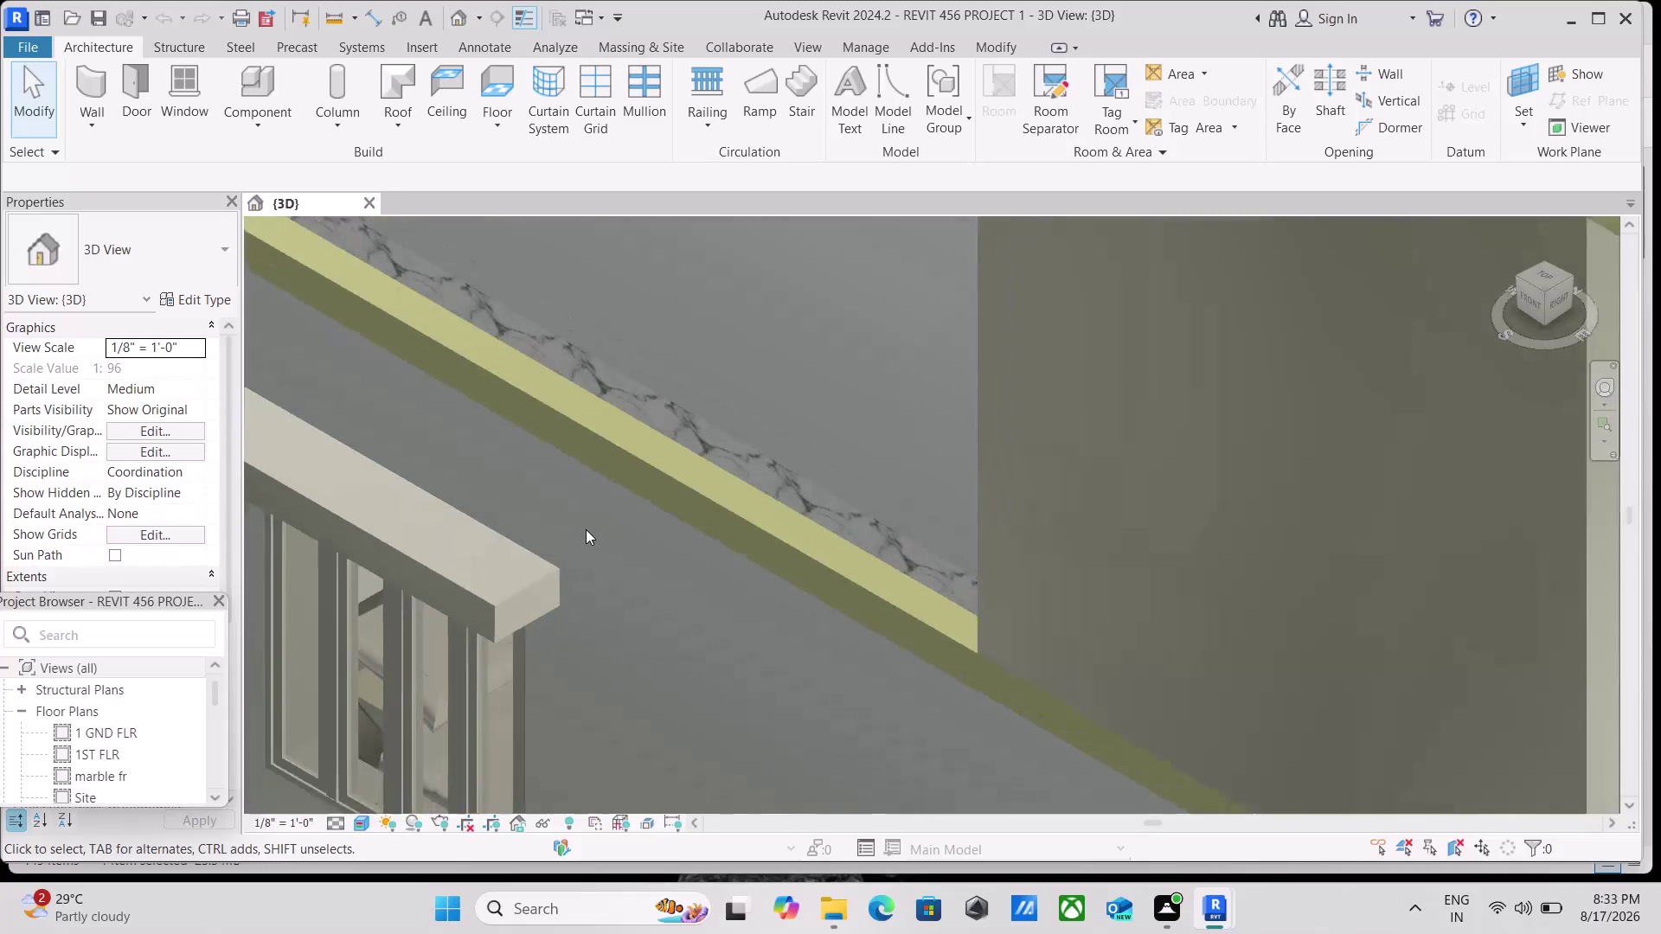
Pan and zoom along the floor band, then deselect the generic model.
middle_drag(589, 522, 917, 689)
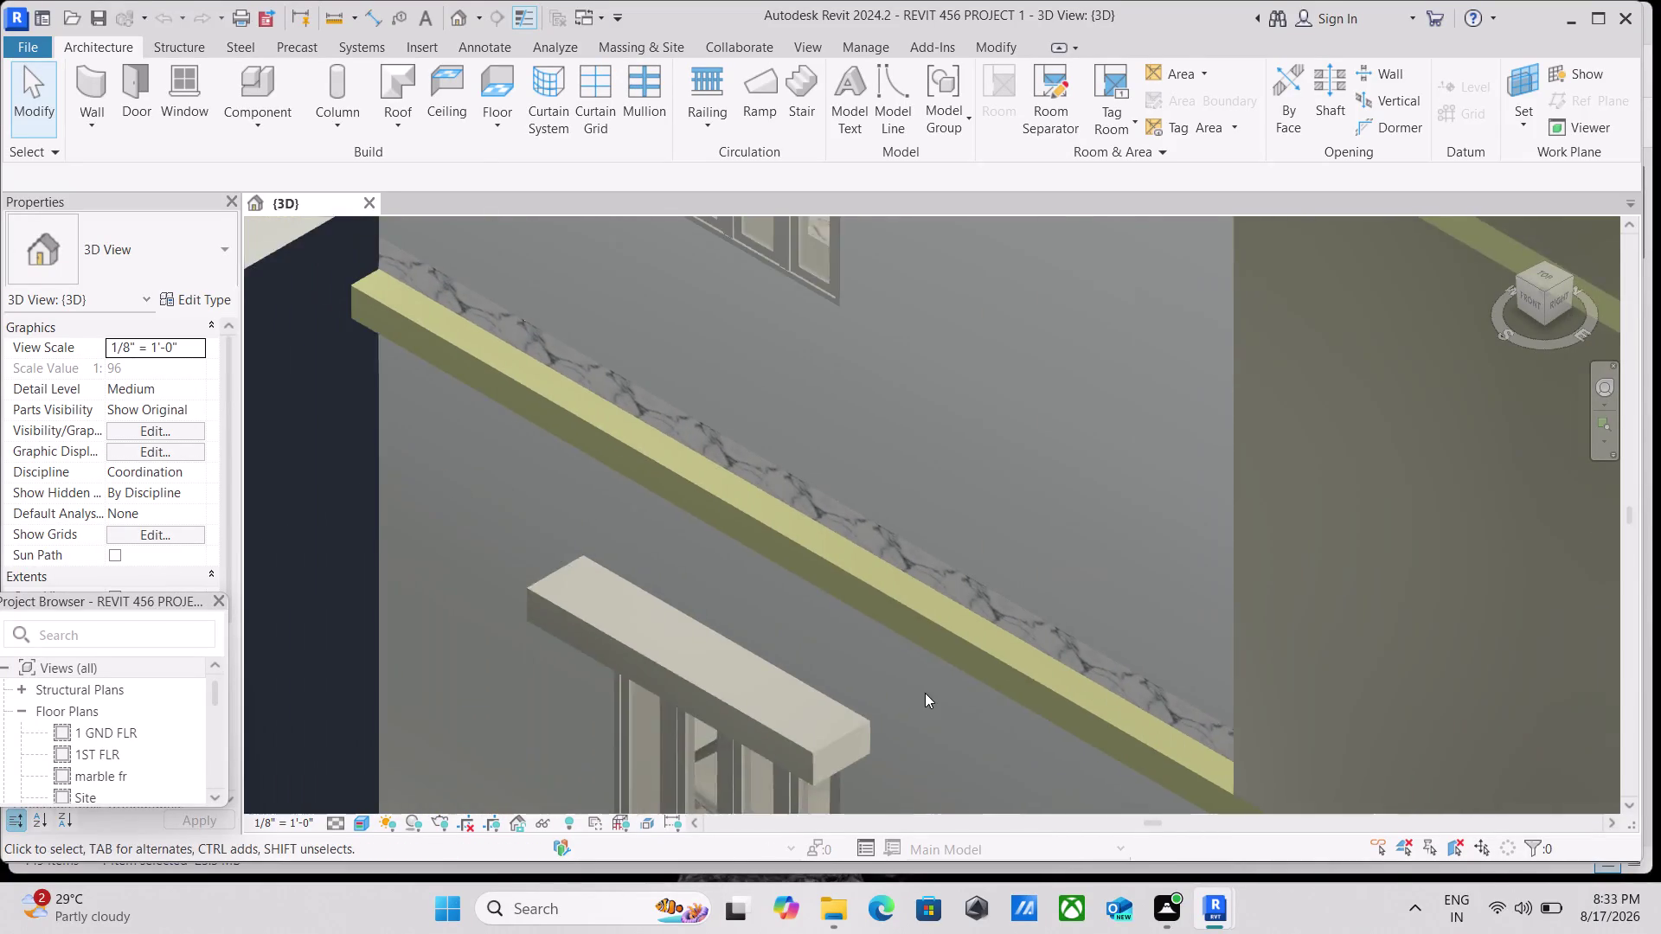
scroll(down, 3)
scroll(down, 3)
middle_drag(901, 598, 890, 622)
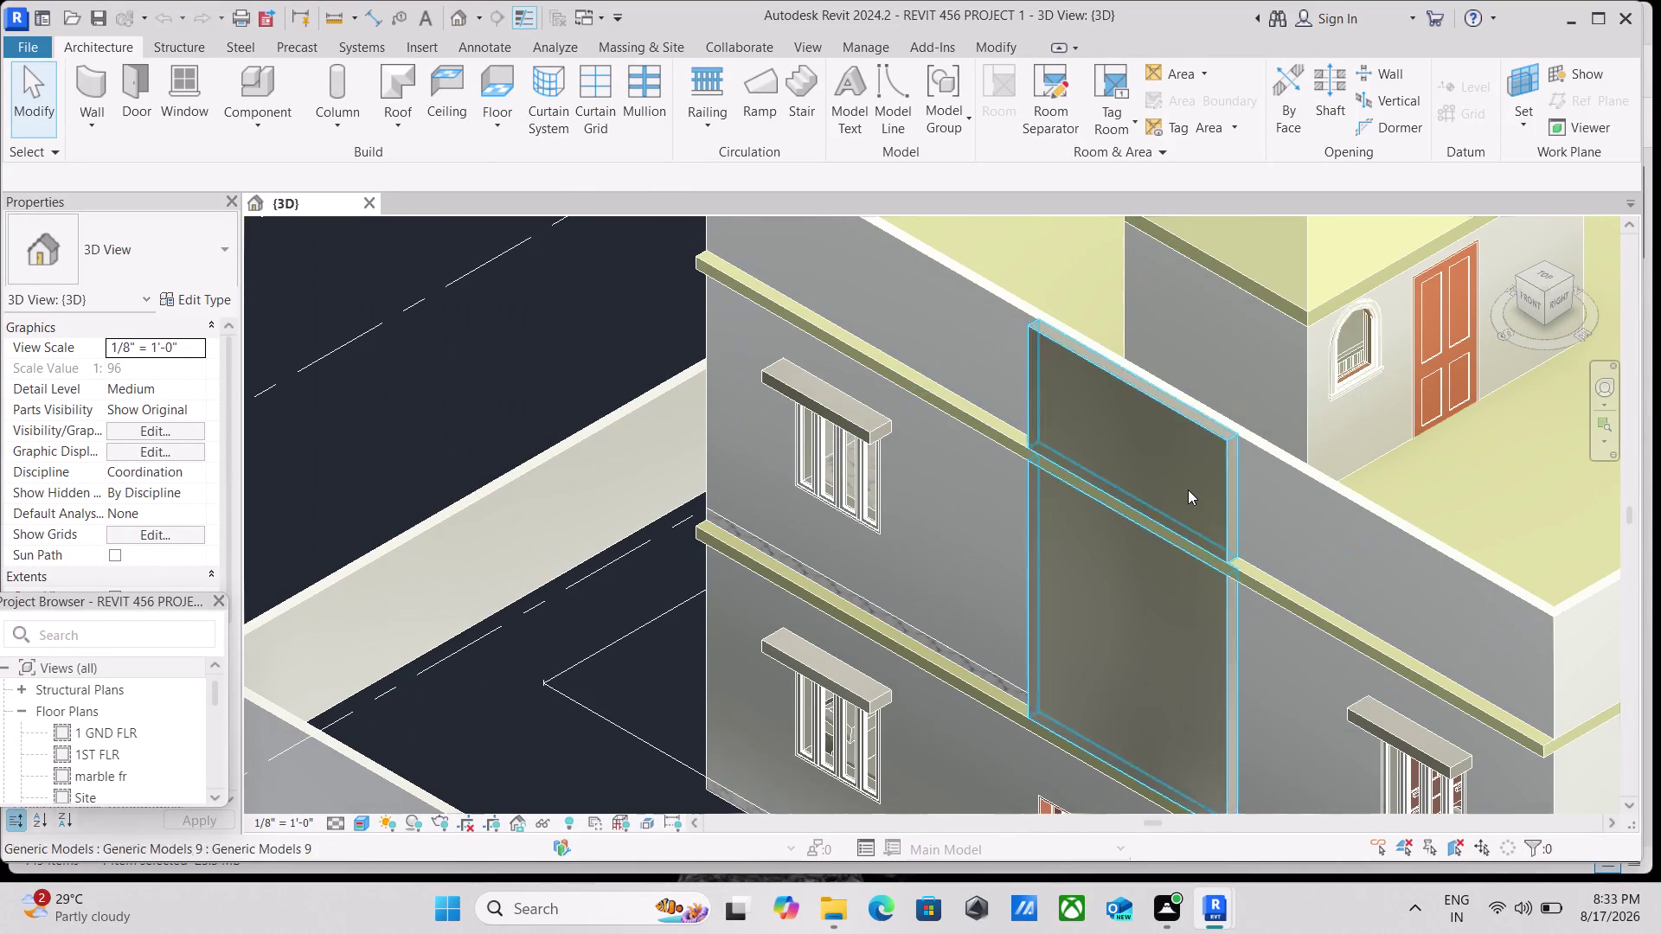
click(1542, 304)
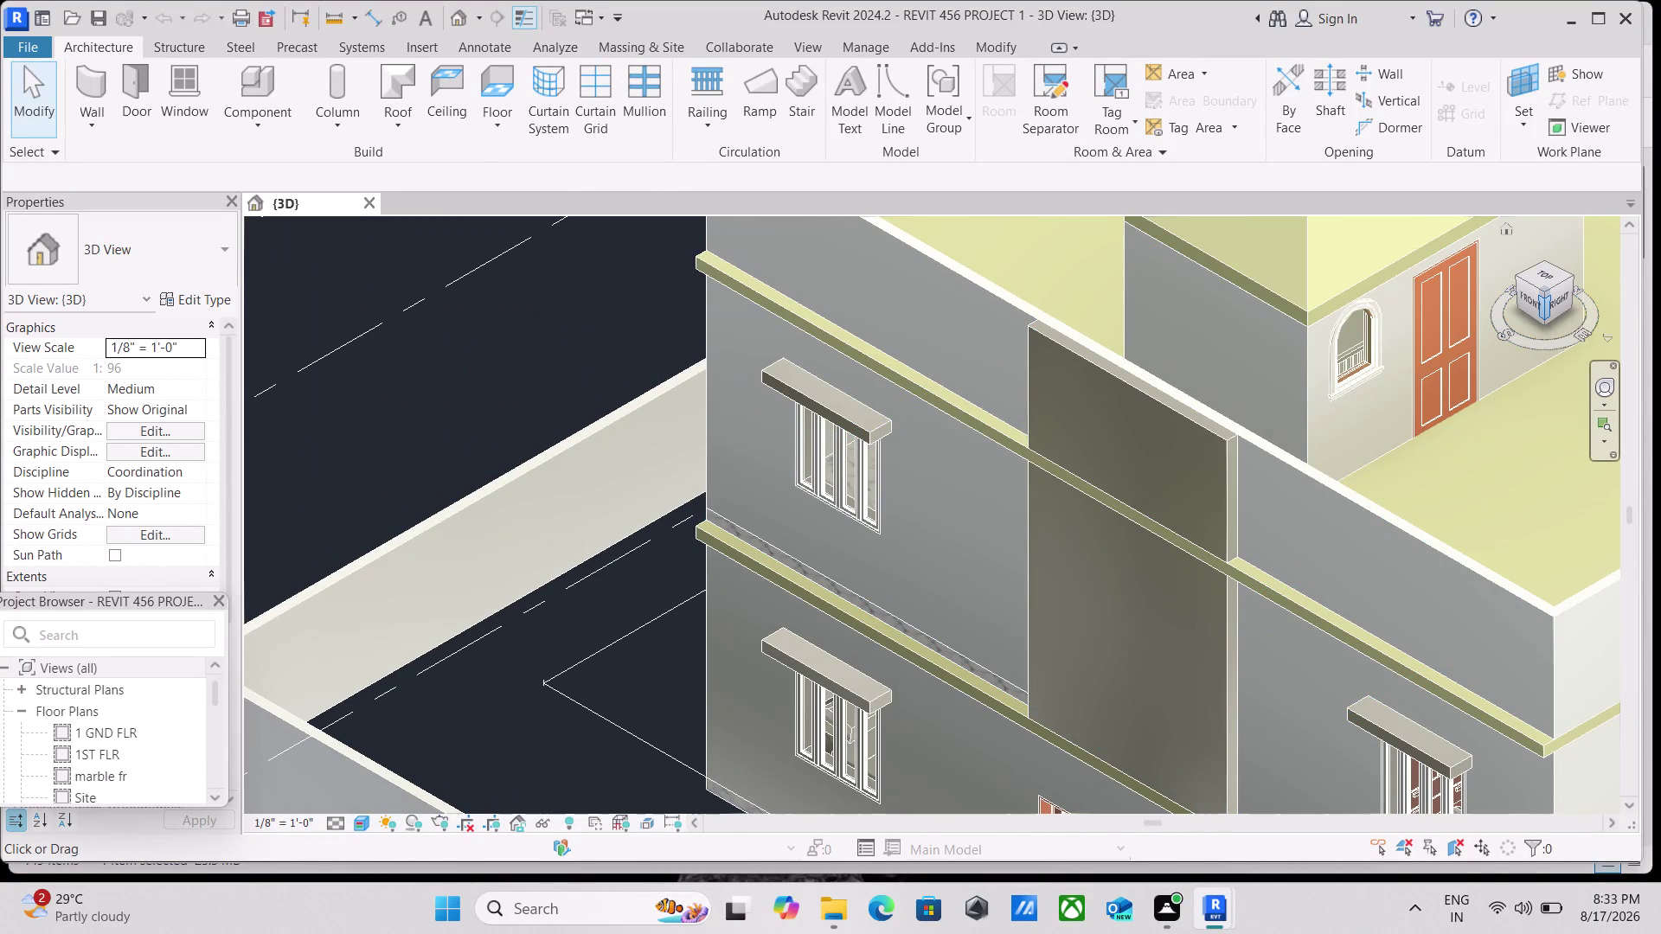
Switch to the FRONT ViewCube view and zoom in on the centred facade.
scroll(up, 3)
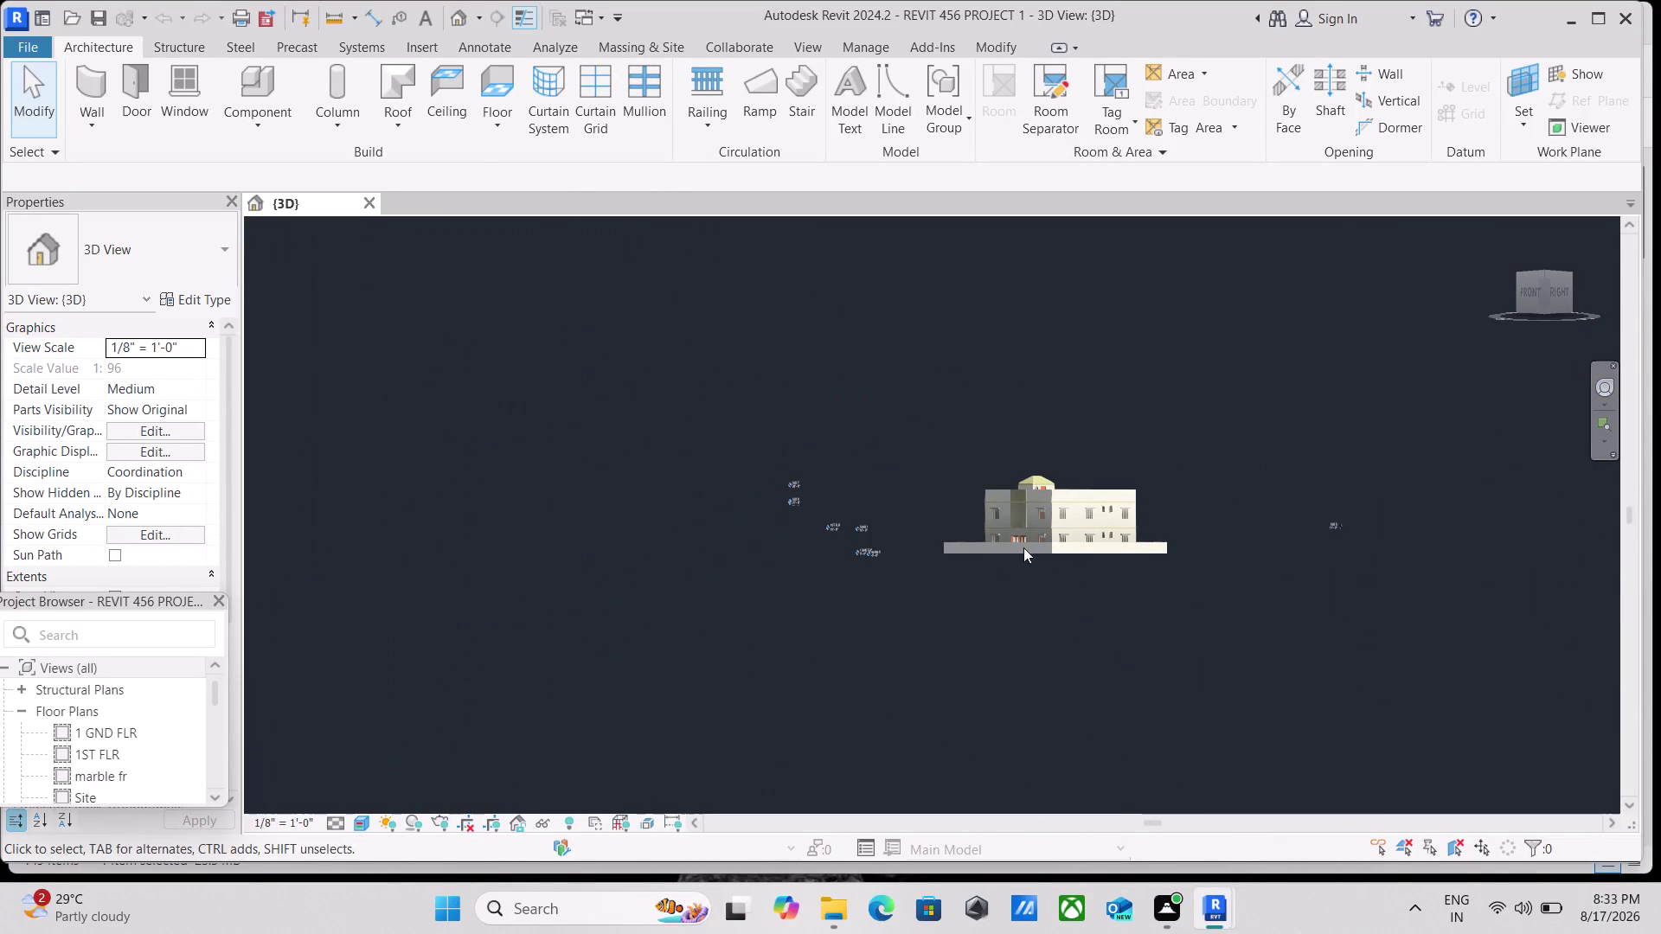
scroll(up, 3)
scroll(up, 3)
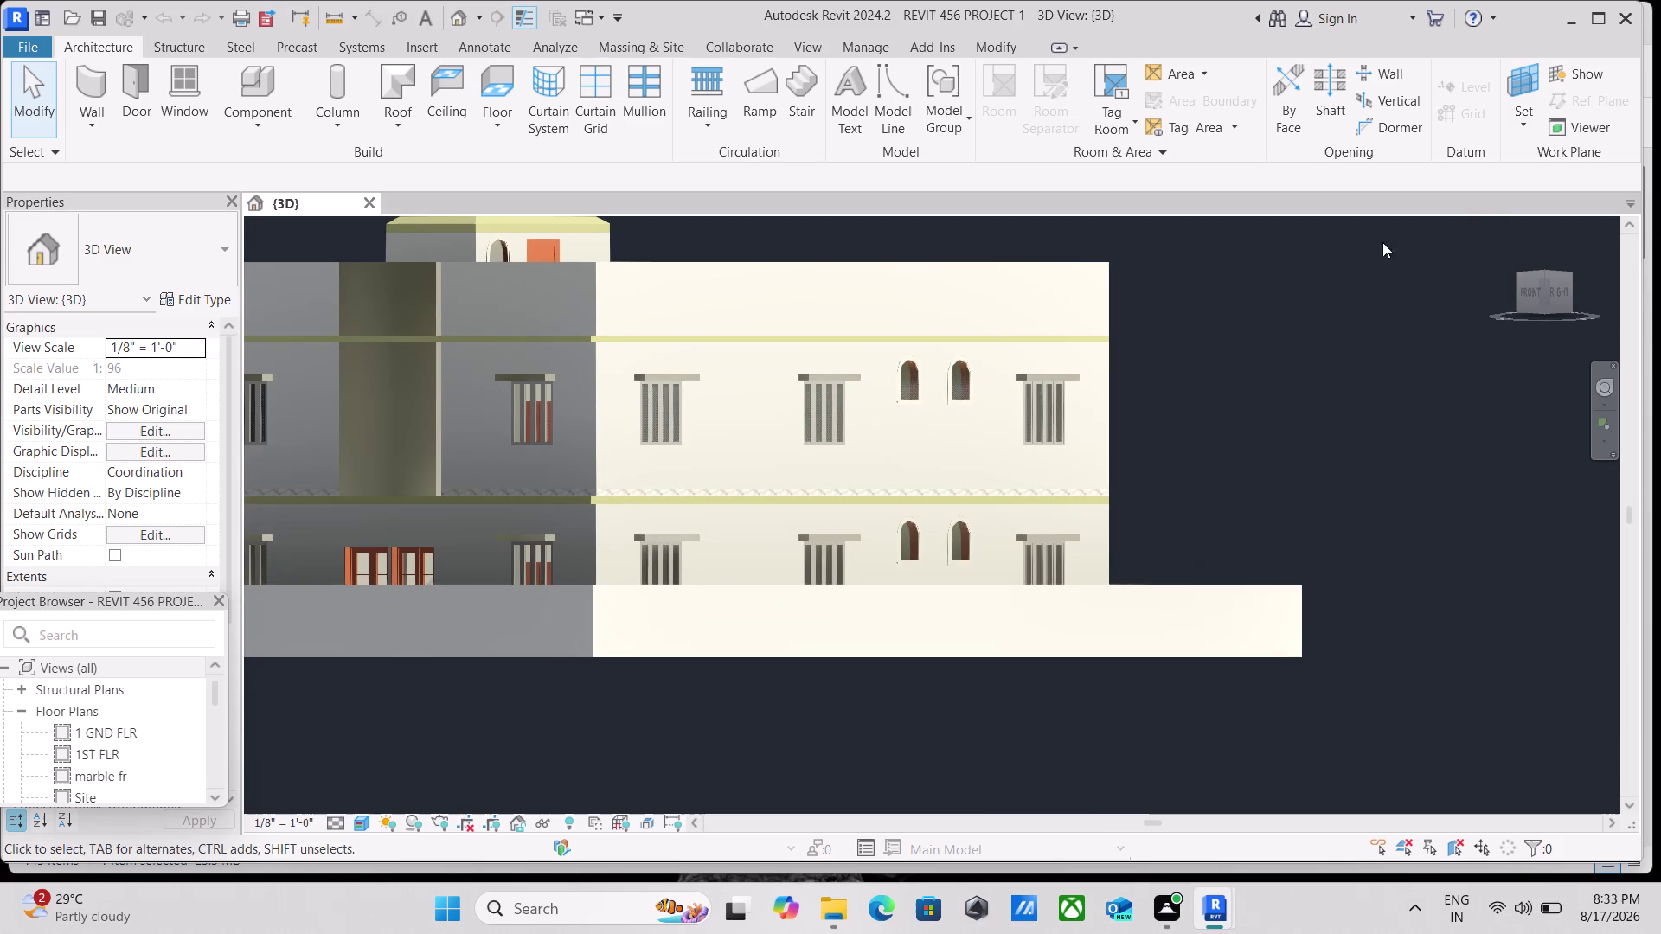
click(1537, 293)
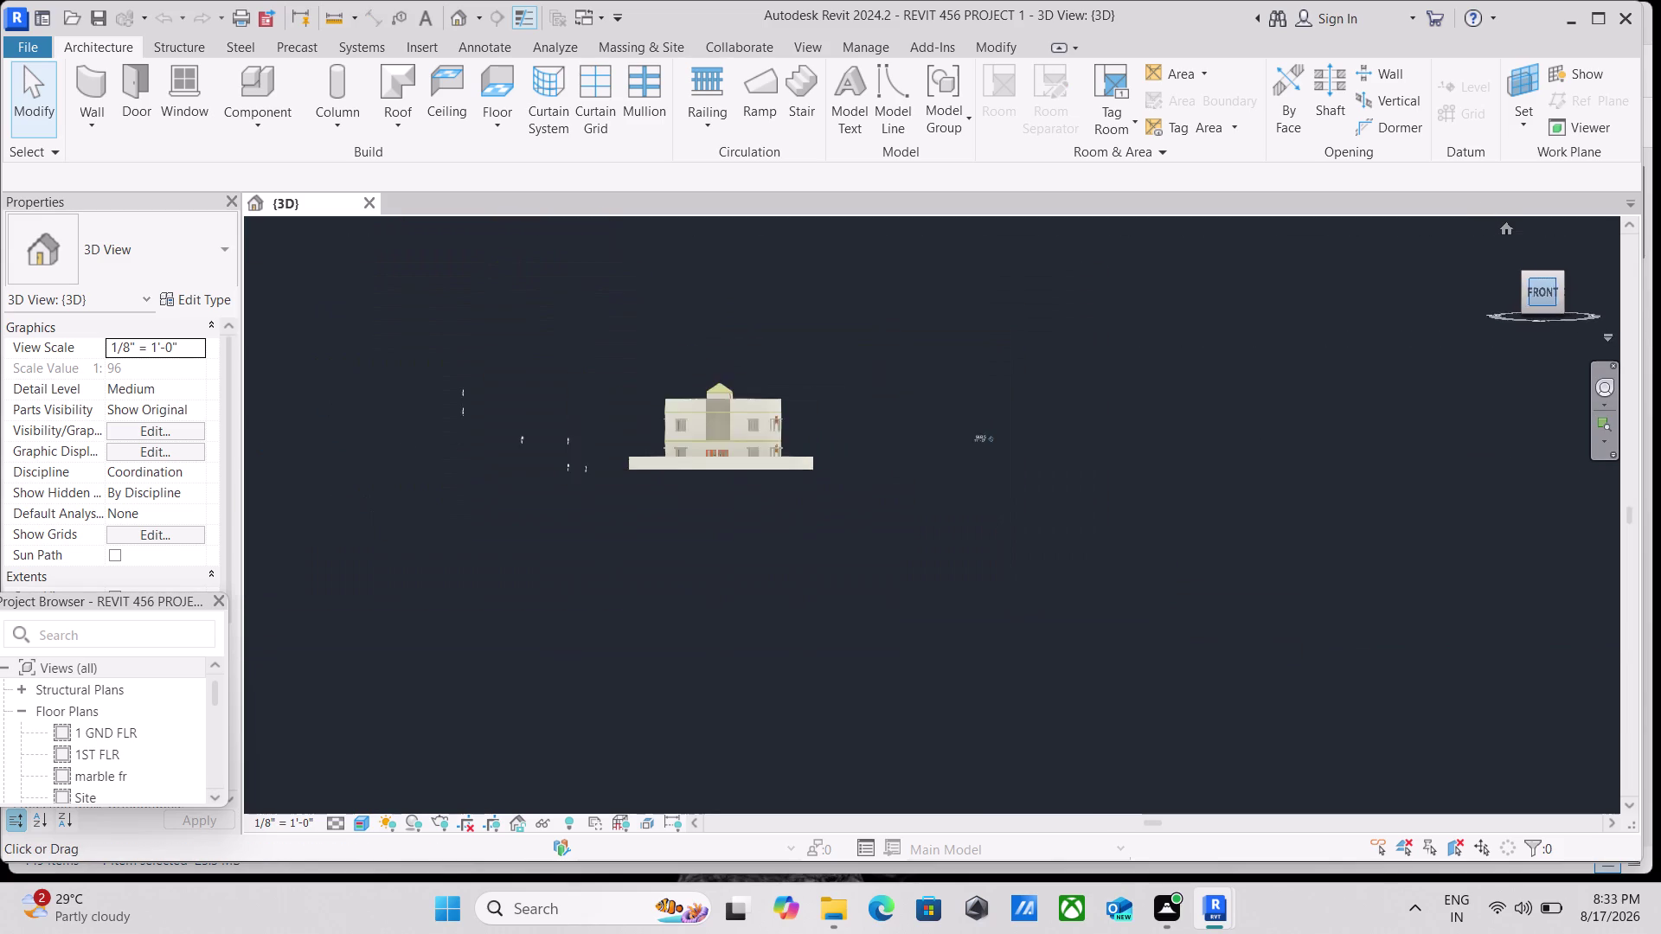
scroll(up, 3)
scroll(up, 3)
scroll(up, 3)
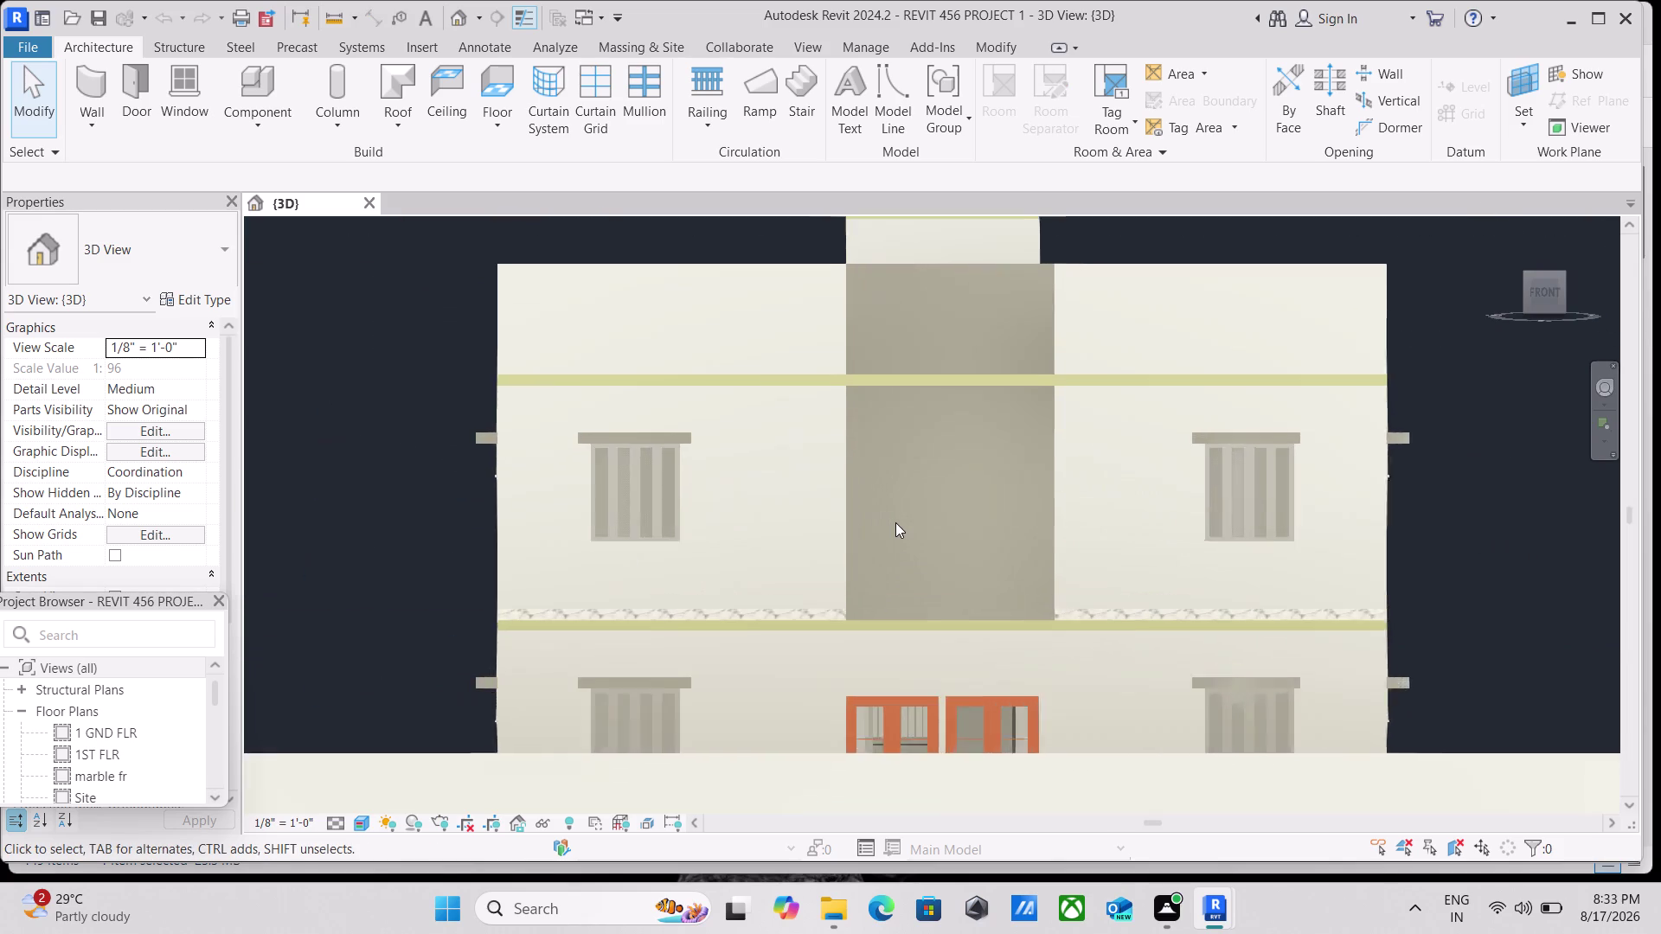
scroll(down, 3)
middle_drag(897, 519, 886, 564)
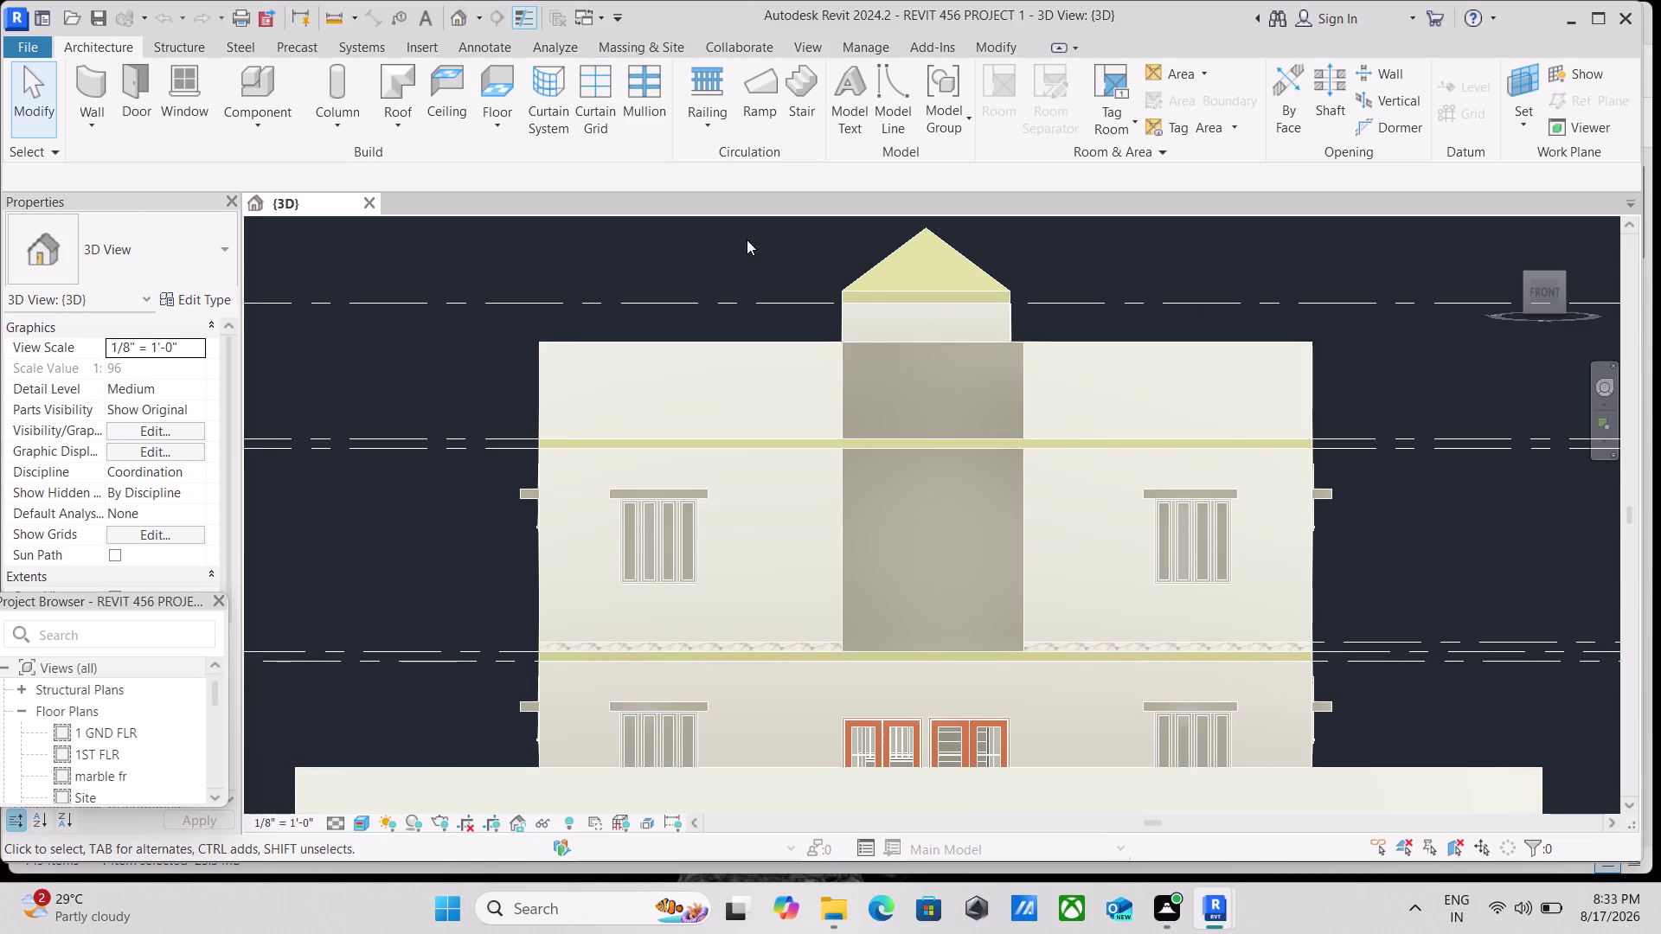
Centre the front facade, then open the Component dropdown and choose Model In-Place.
scroll(up, 3)
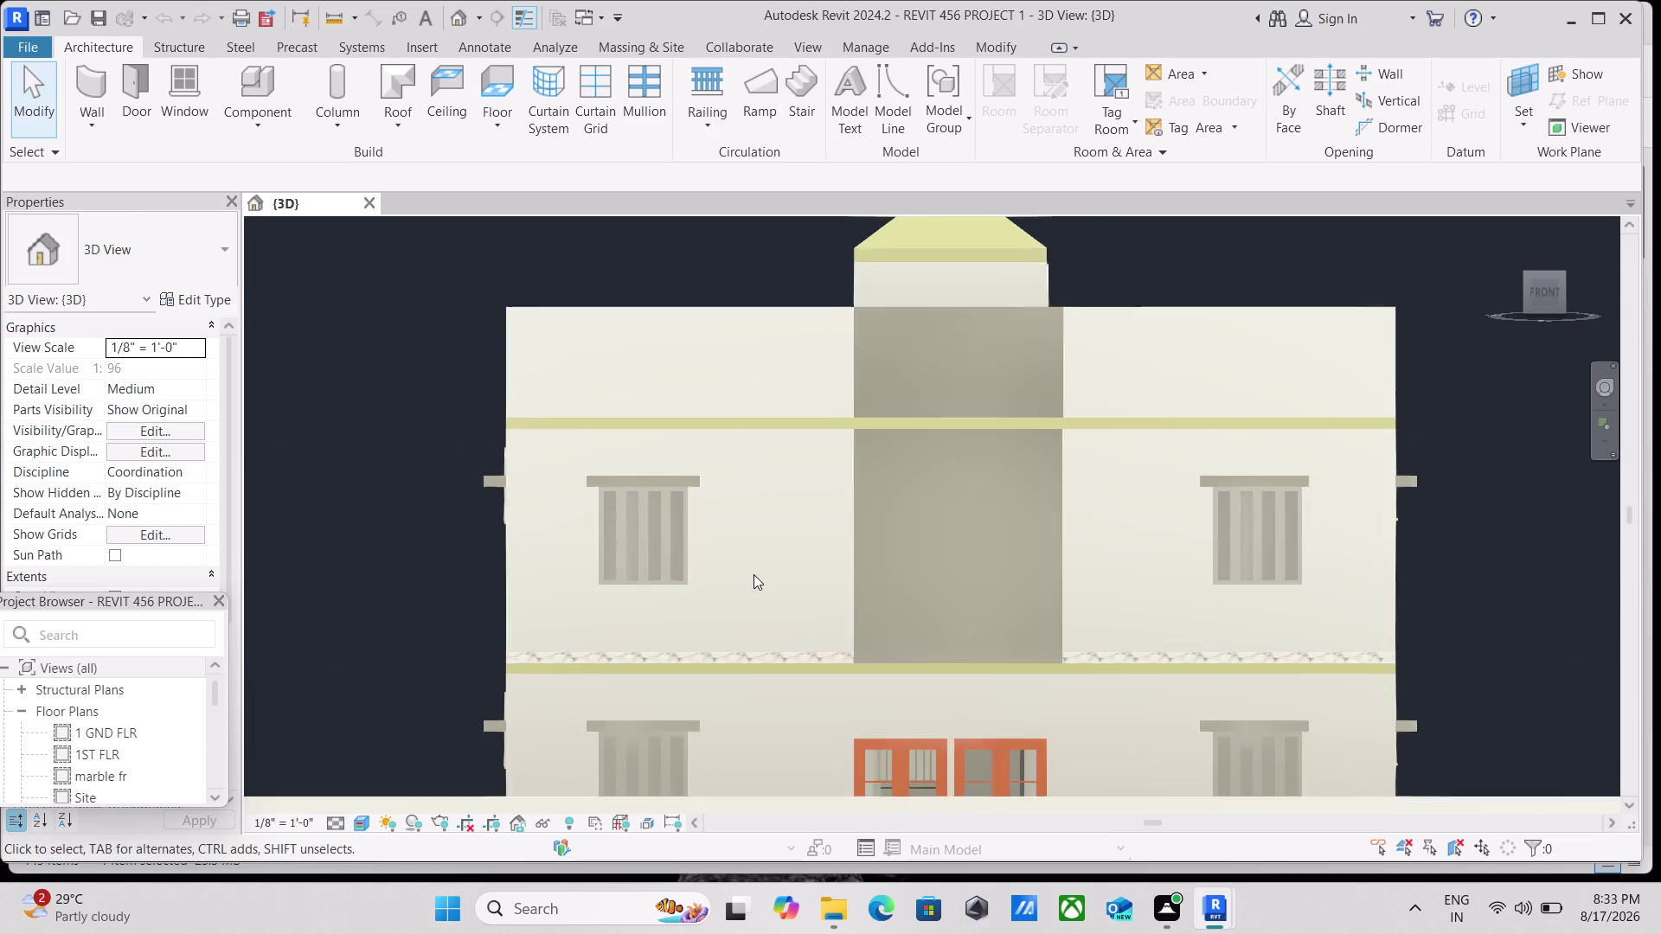
scroll(up, 3)
scroll(down, 3)
middle_drag(796, 486, 708, 462)
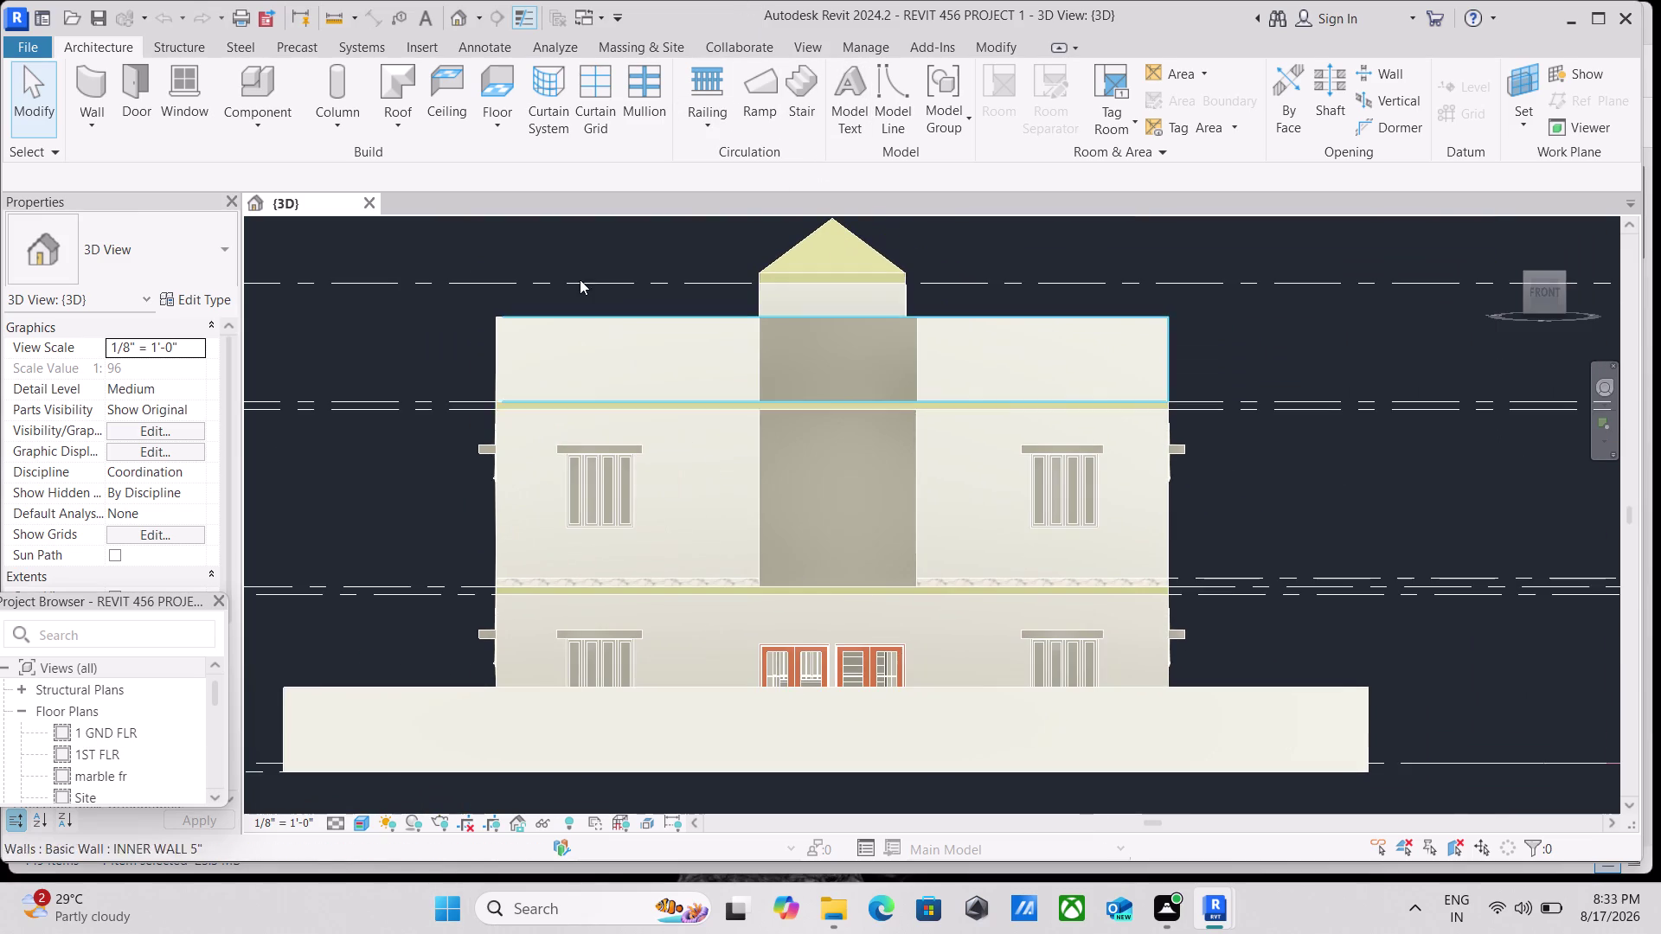
scroll(up, 3)
scroll(down, 3)
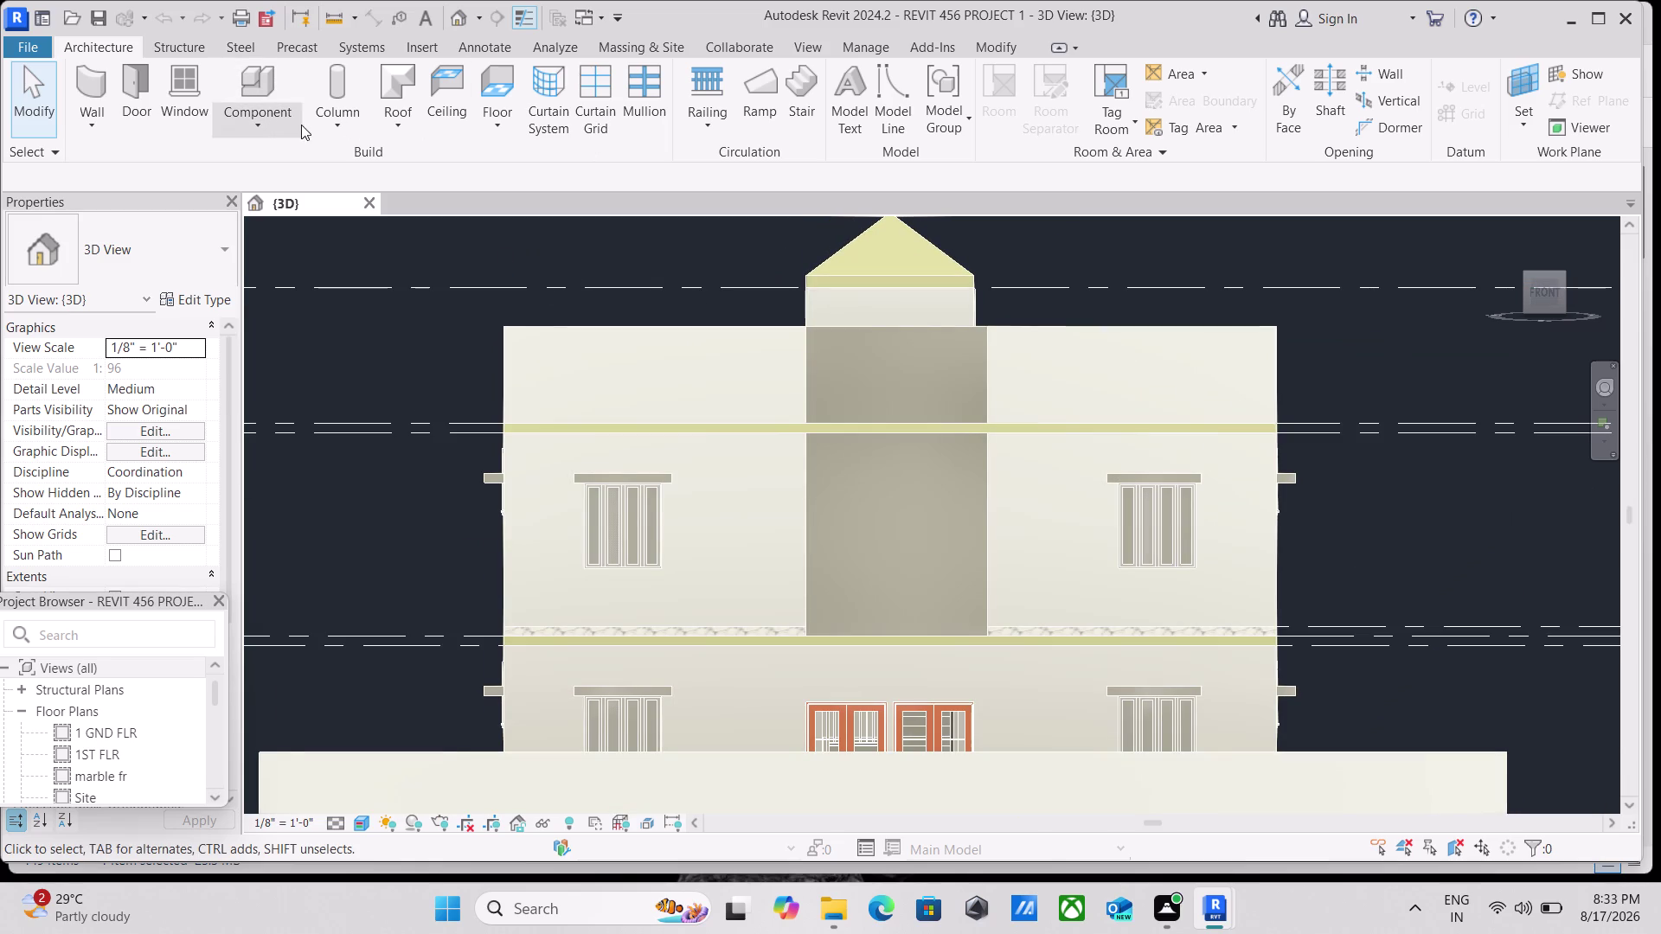
click(69, 42)
click(281, 125)
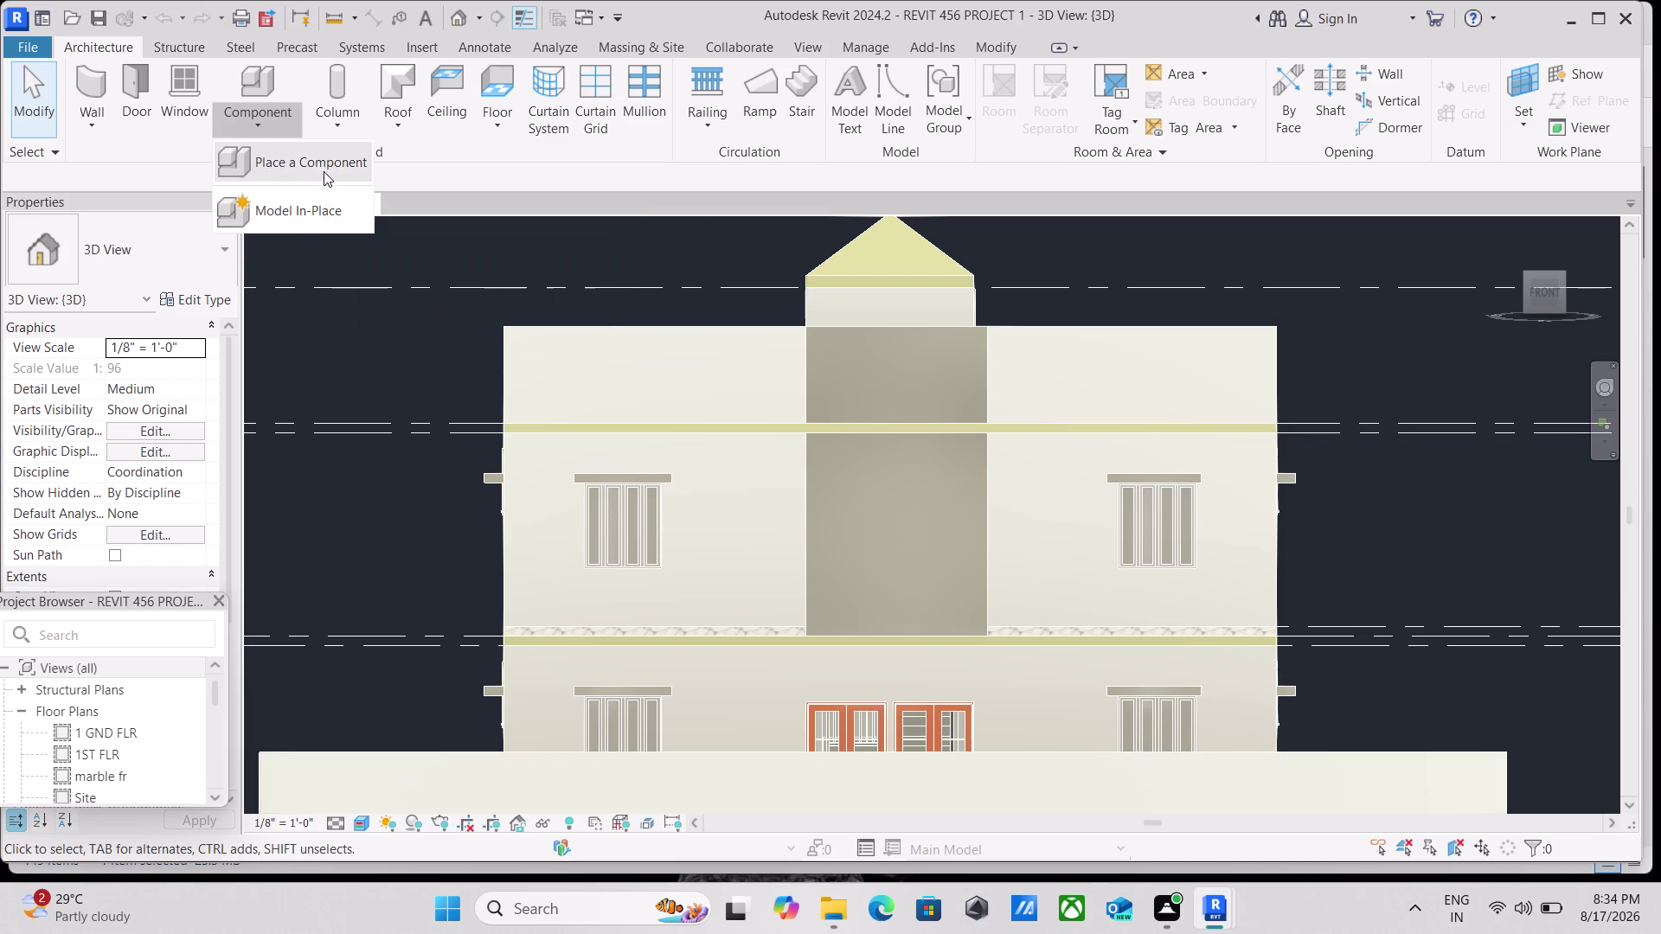
click(308, 208)
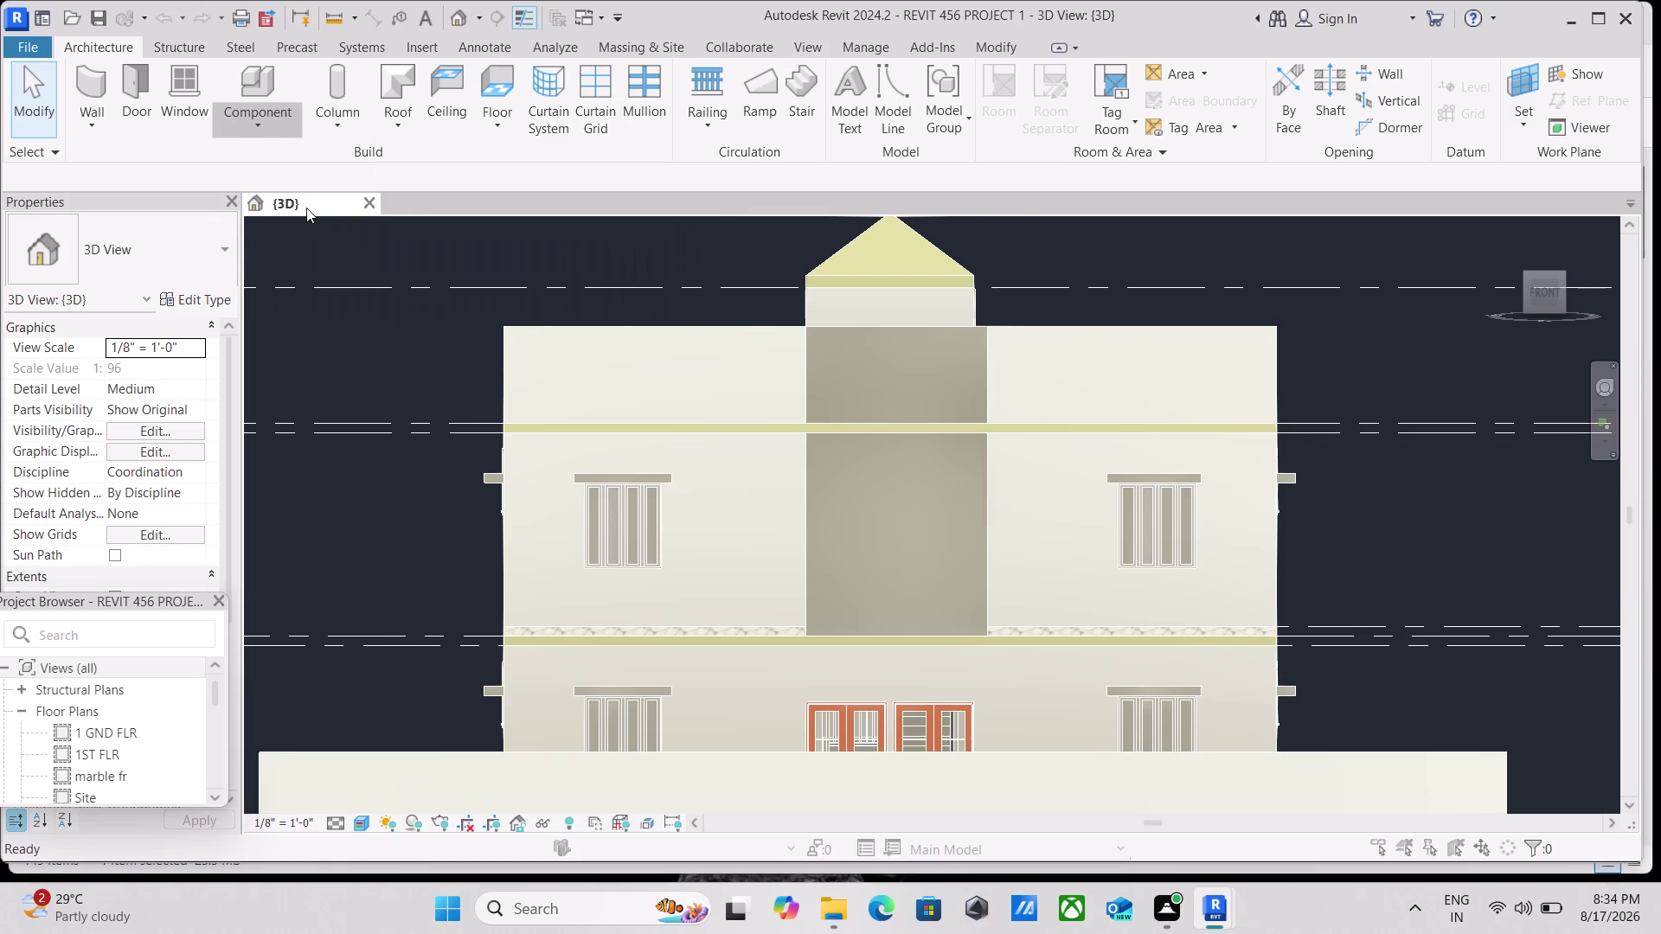
Pick Generic Models as the family category and accept the default name Generic Models 10.
scroll(down, 3)
scroll(down, 3)
scroll(down, 3)
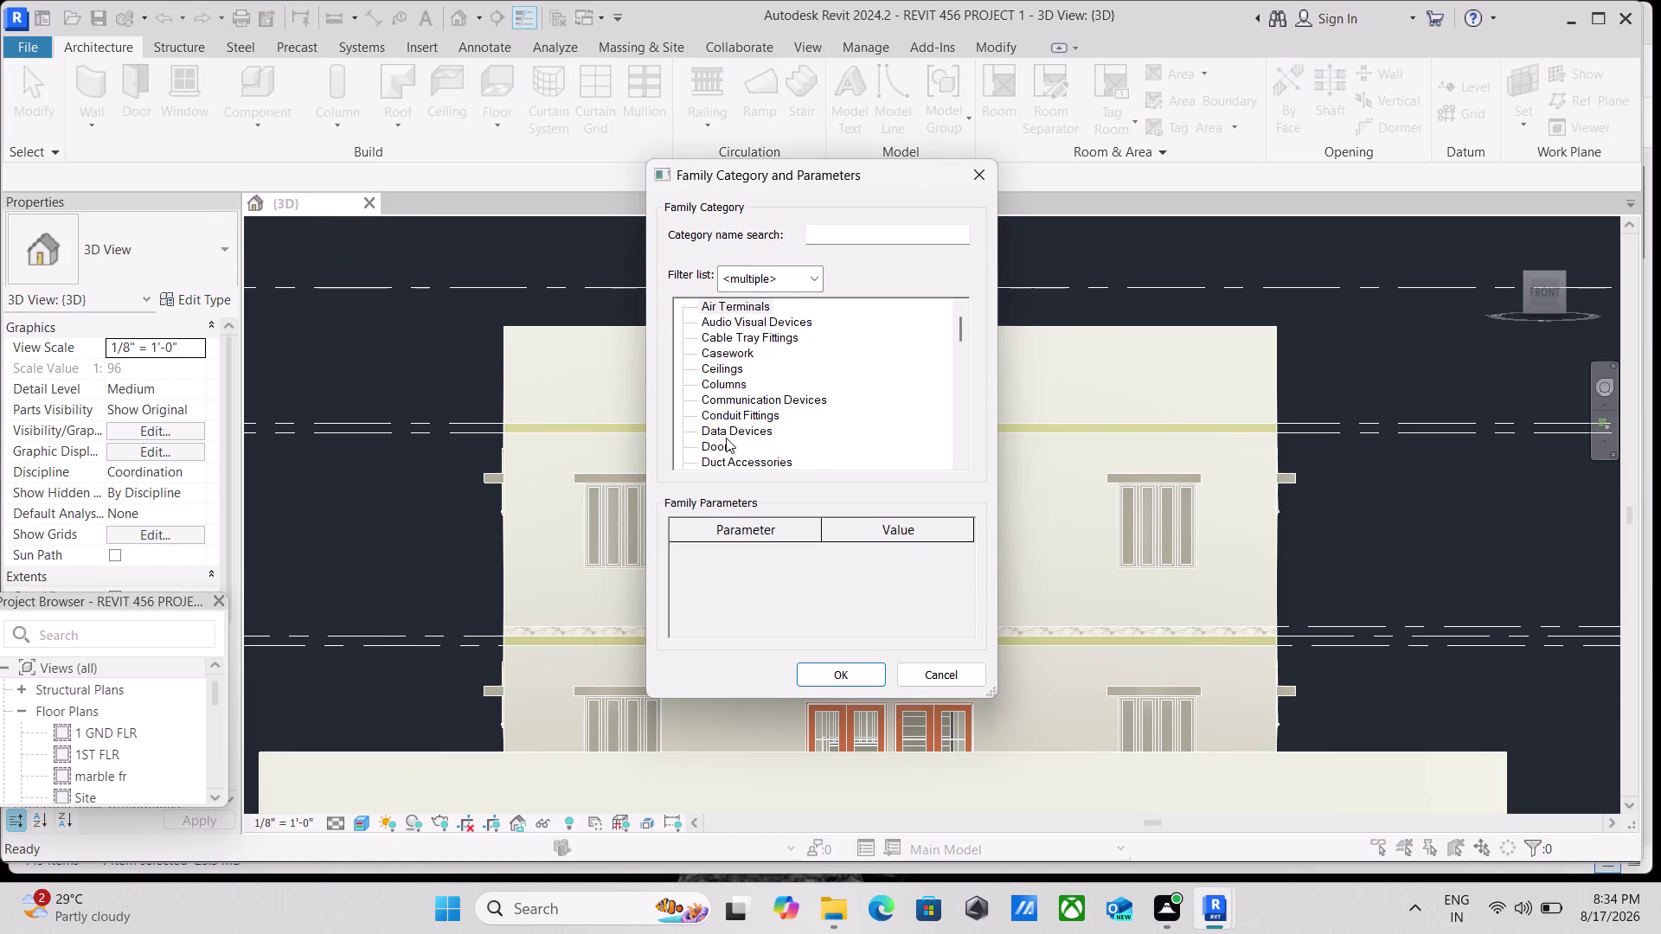
scroll(down, 3)
scroll(up, 3)
scroll(down, 3)
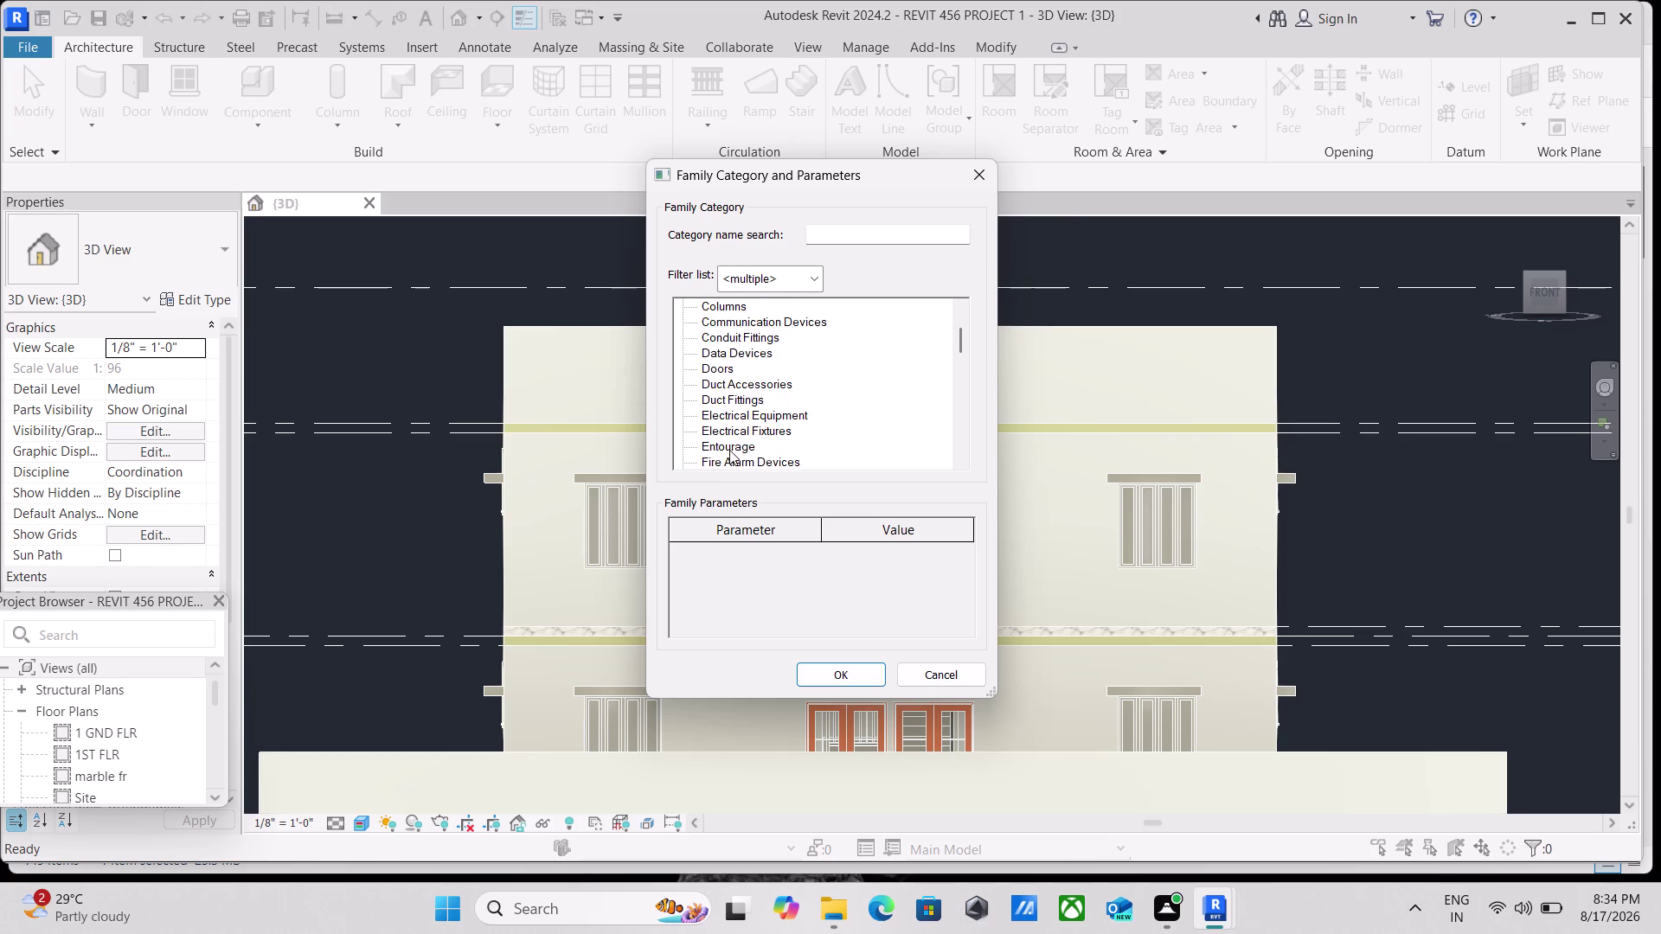
scroll(down, 3)
scroll(down, 3)
scroll(up, 3)
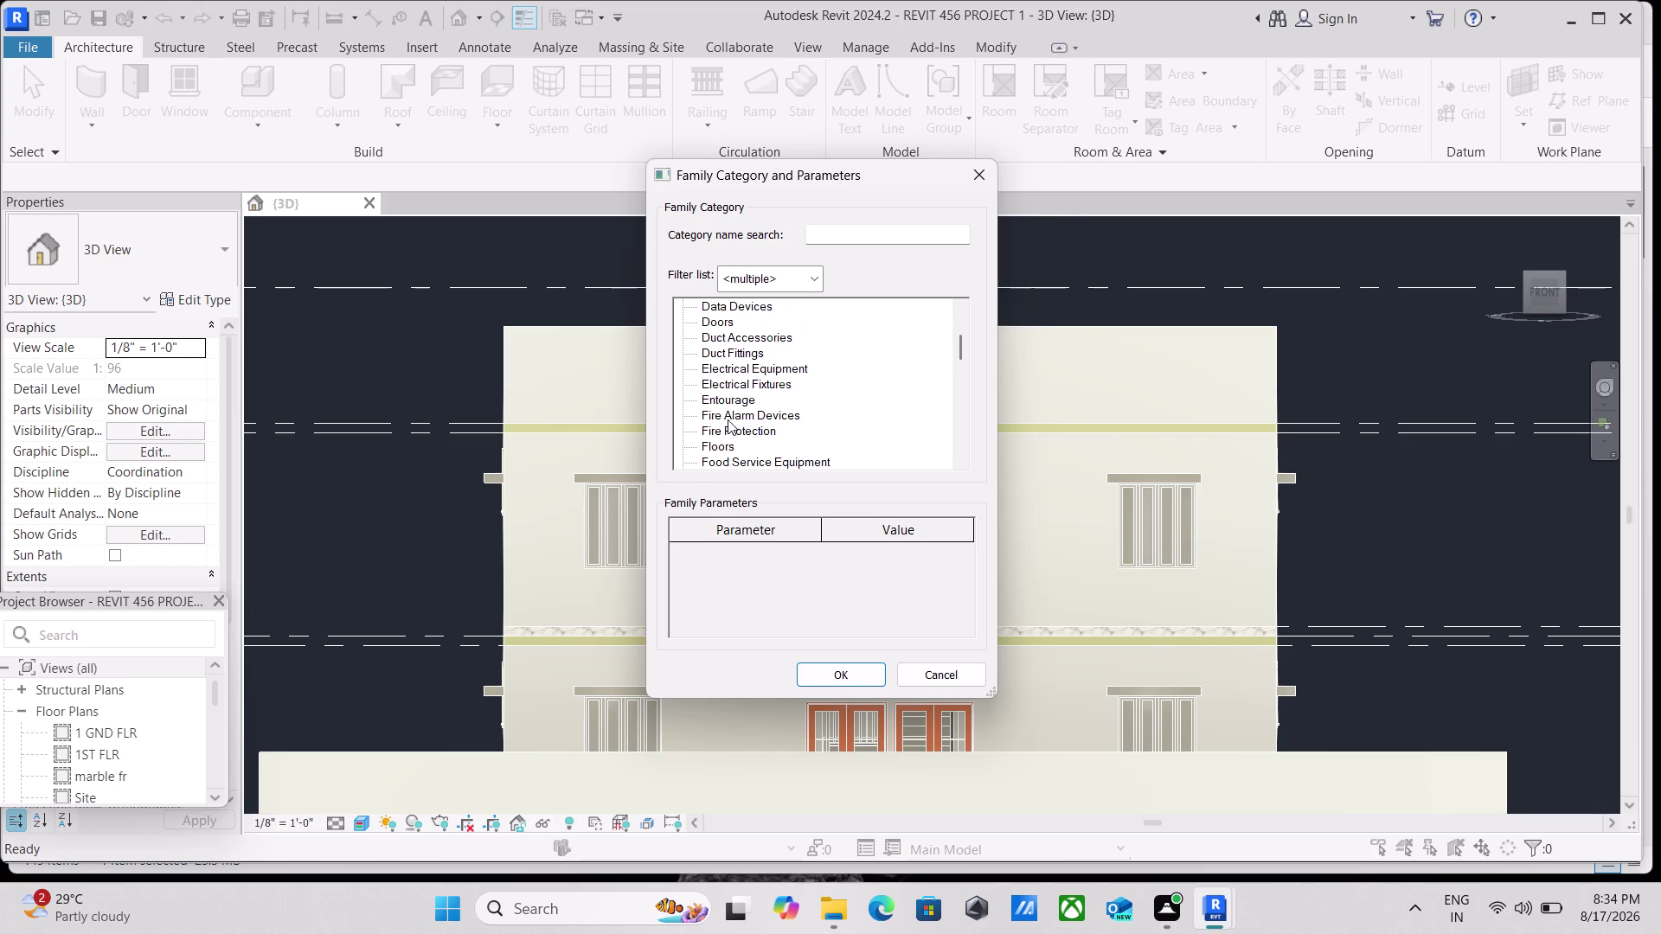
scroll(up, 3)
scroll(down, 3)
scroll(down, 3)
scroll(down, 3)
scroll(up, 3)
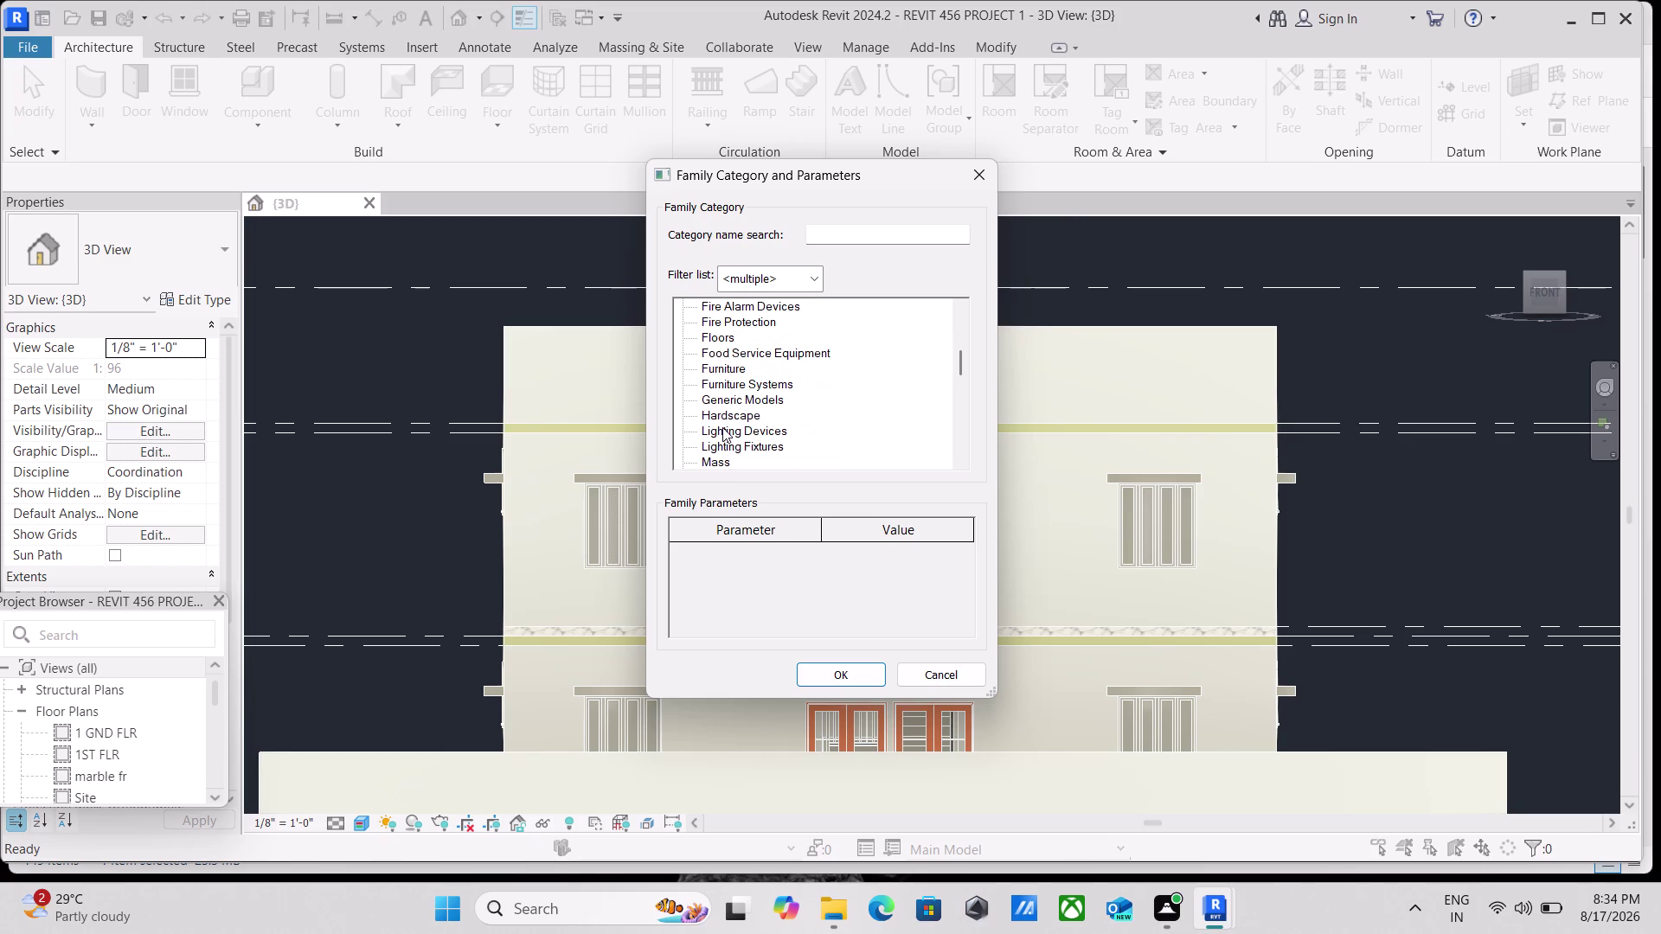
double_click(738, 394)
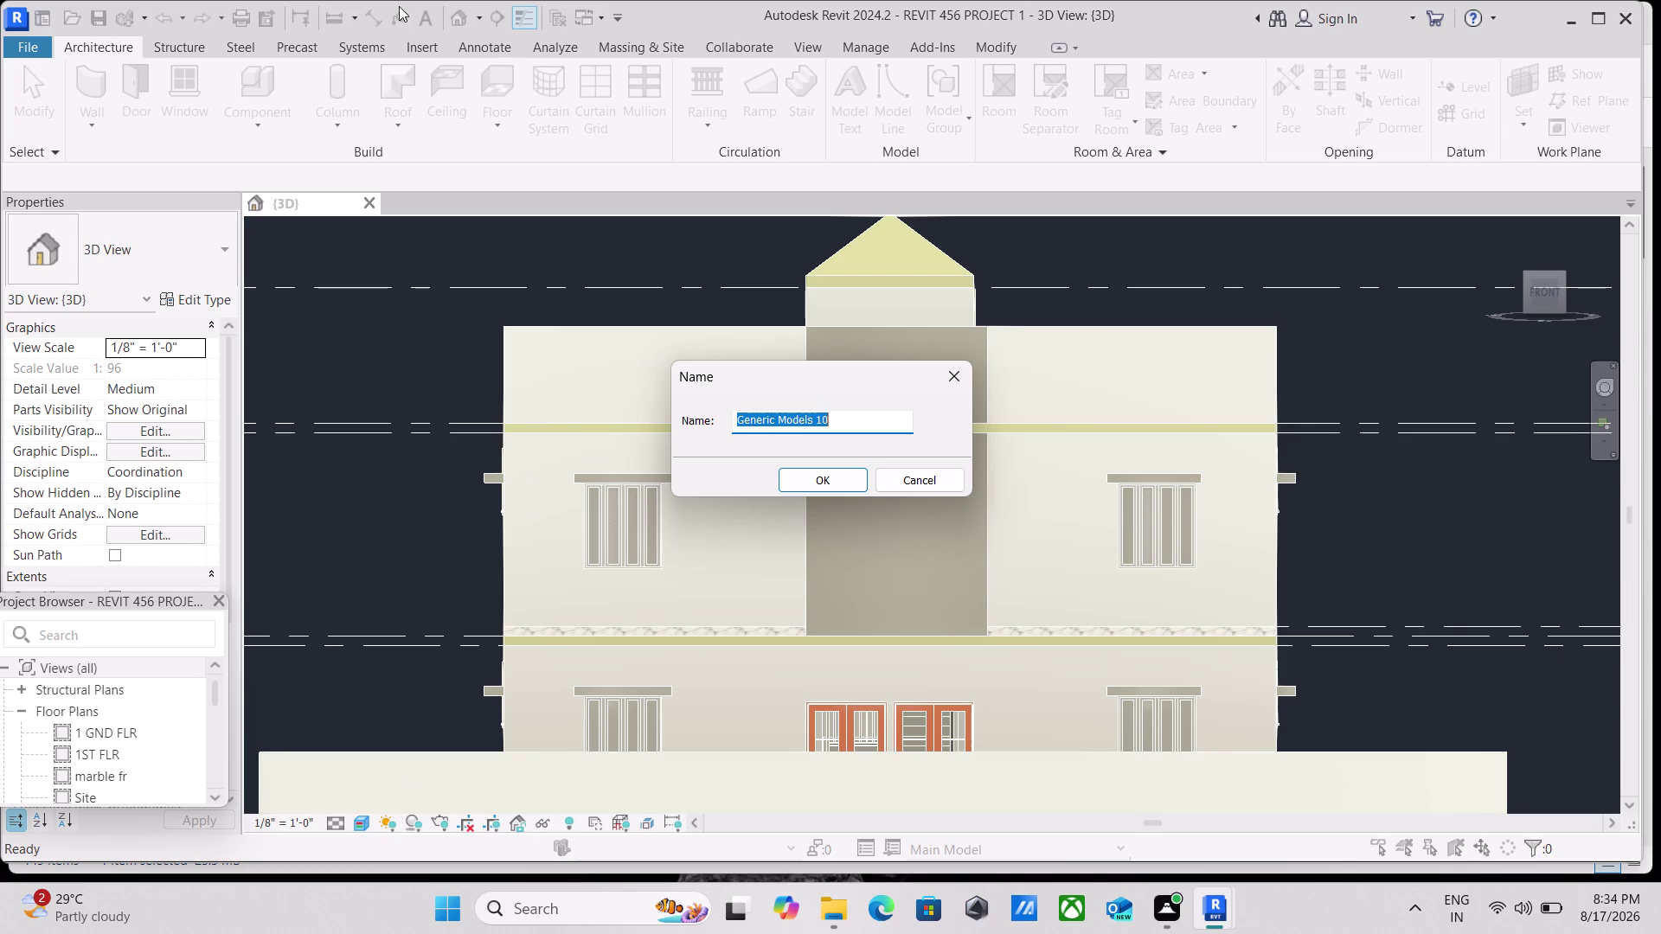
click(834, 475)
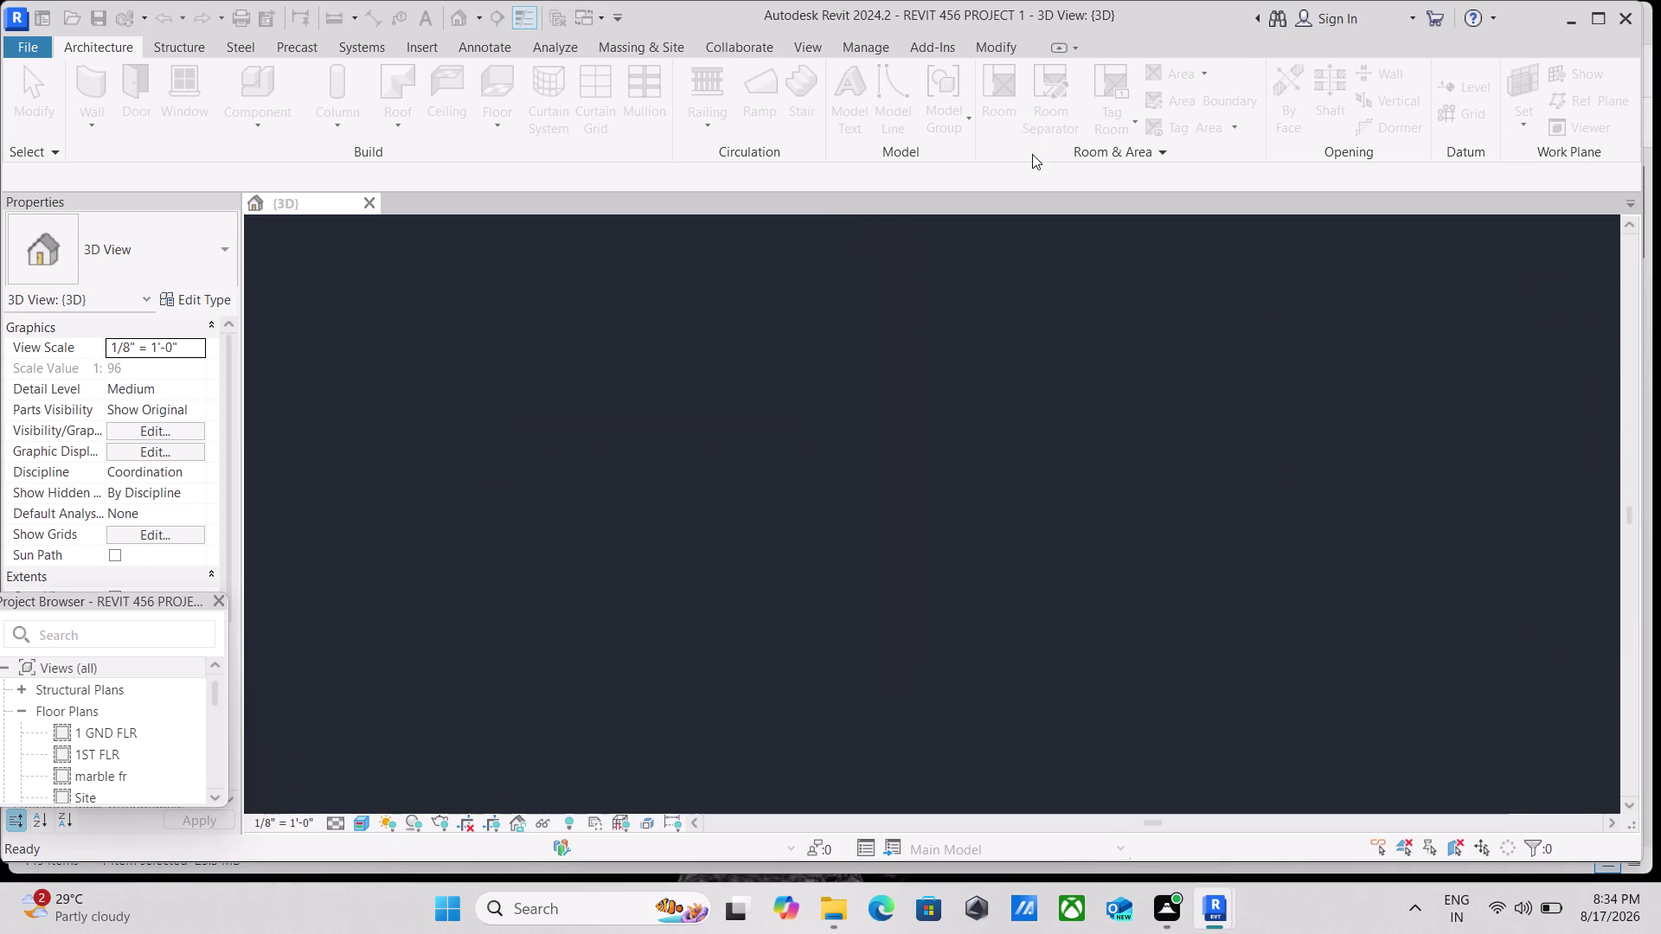
scroll(down, 3)
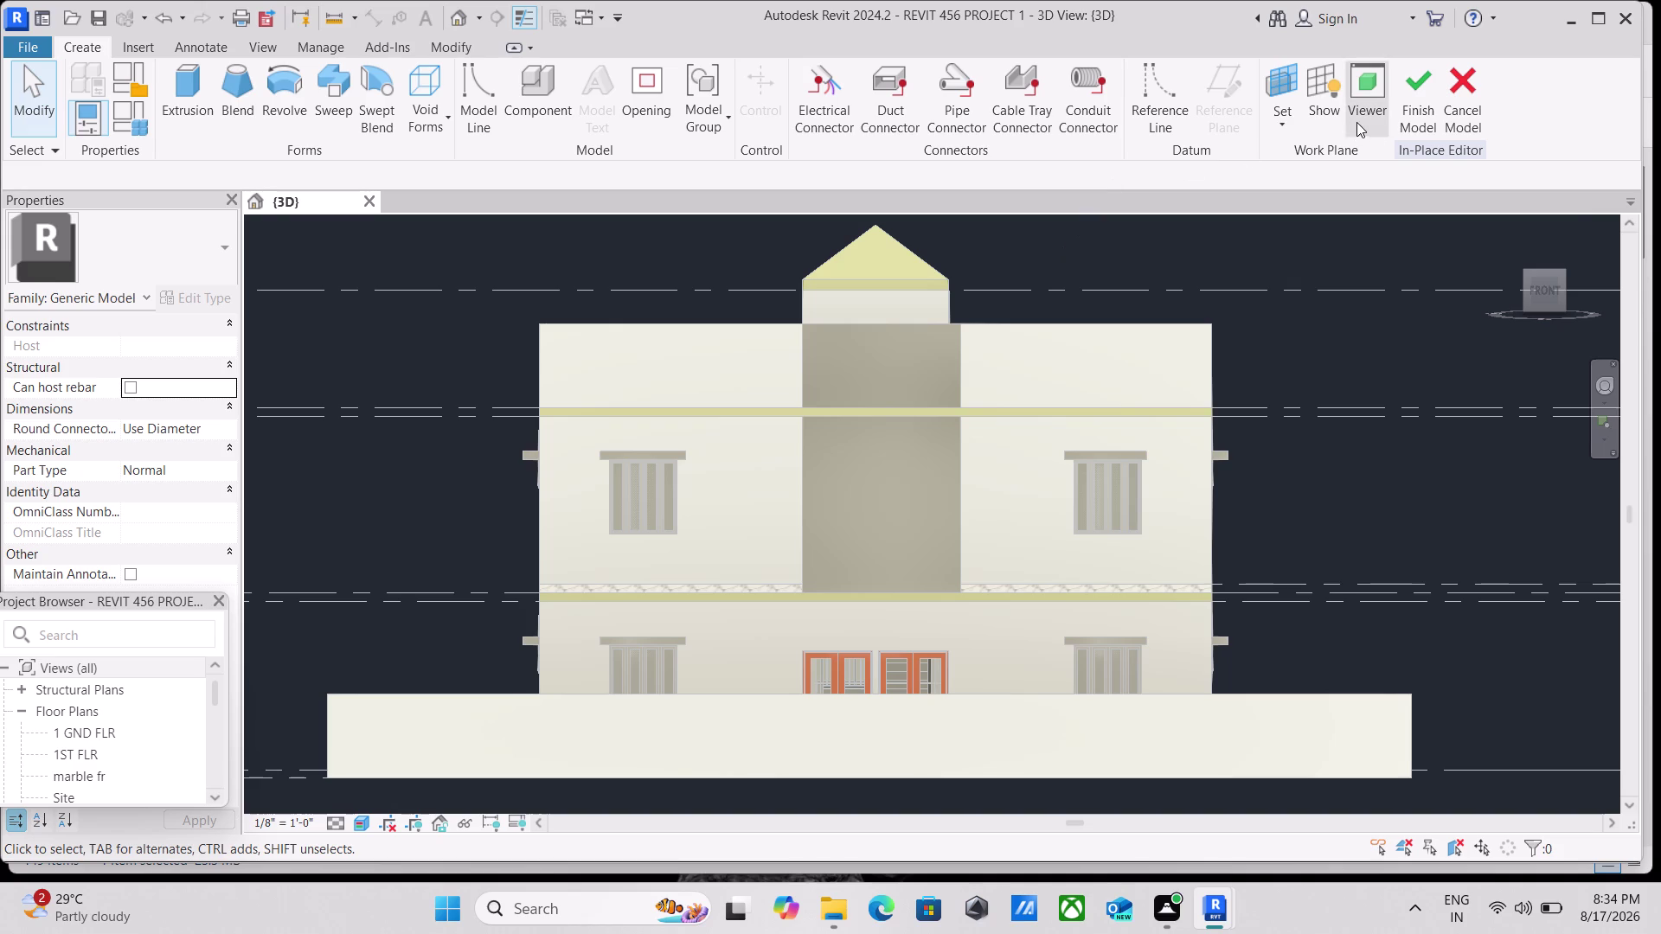
Set the grey central wall face as the work plane and start an Extrusion sketch.
click(1290, 131)
click(1309, 216)
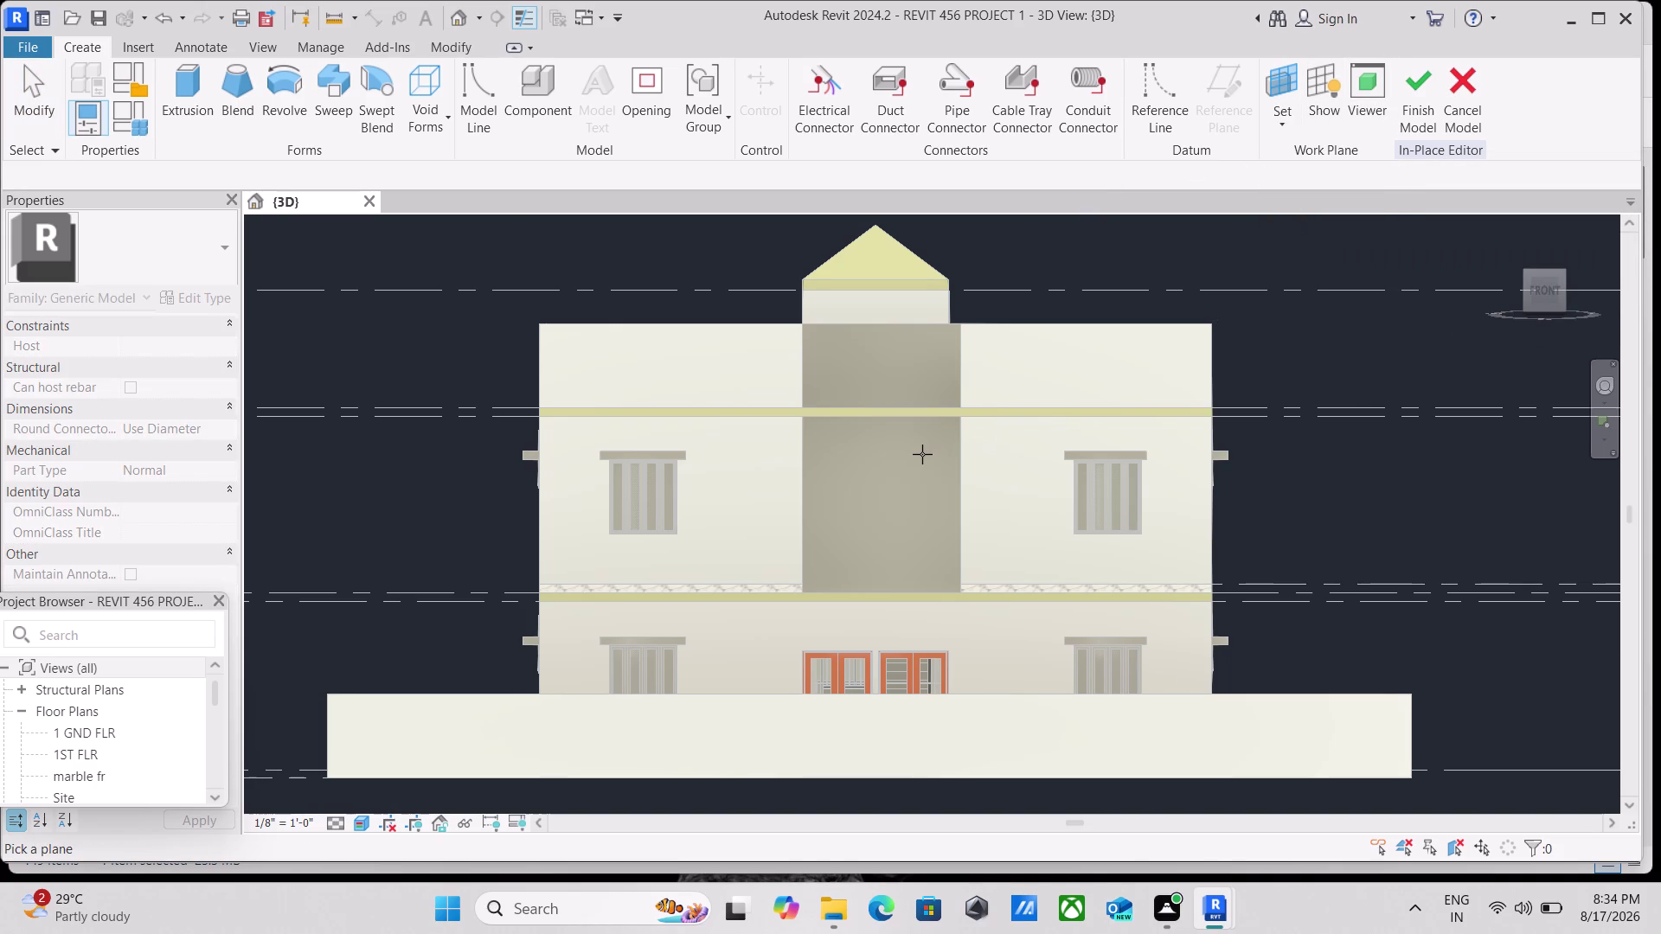
scroll(up, 3)
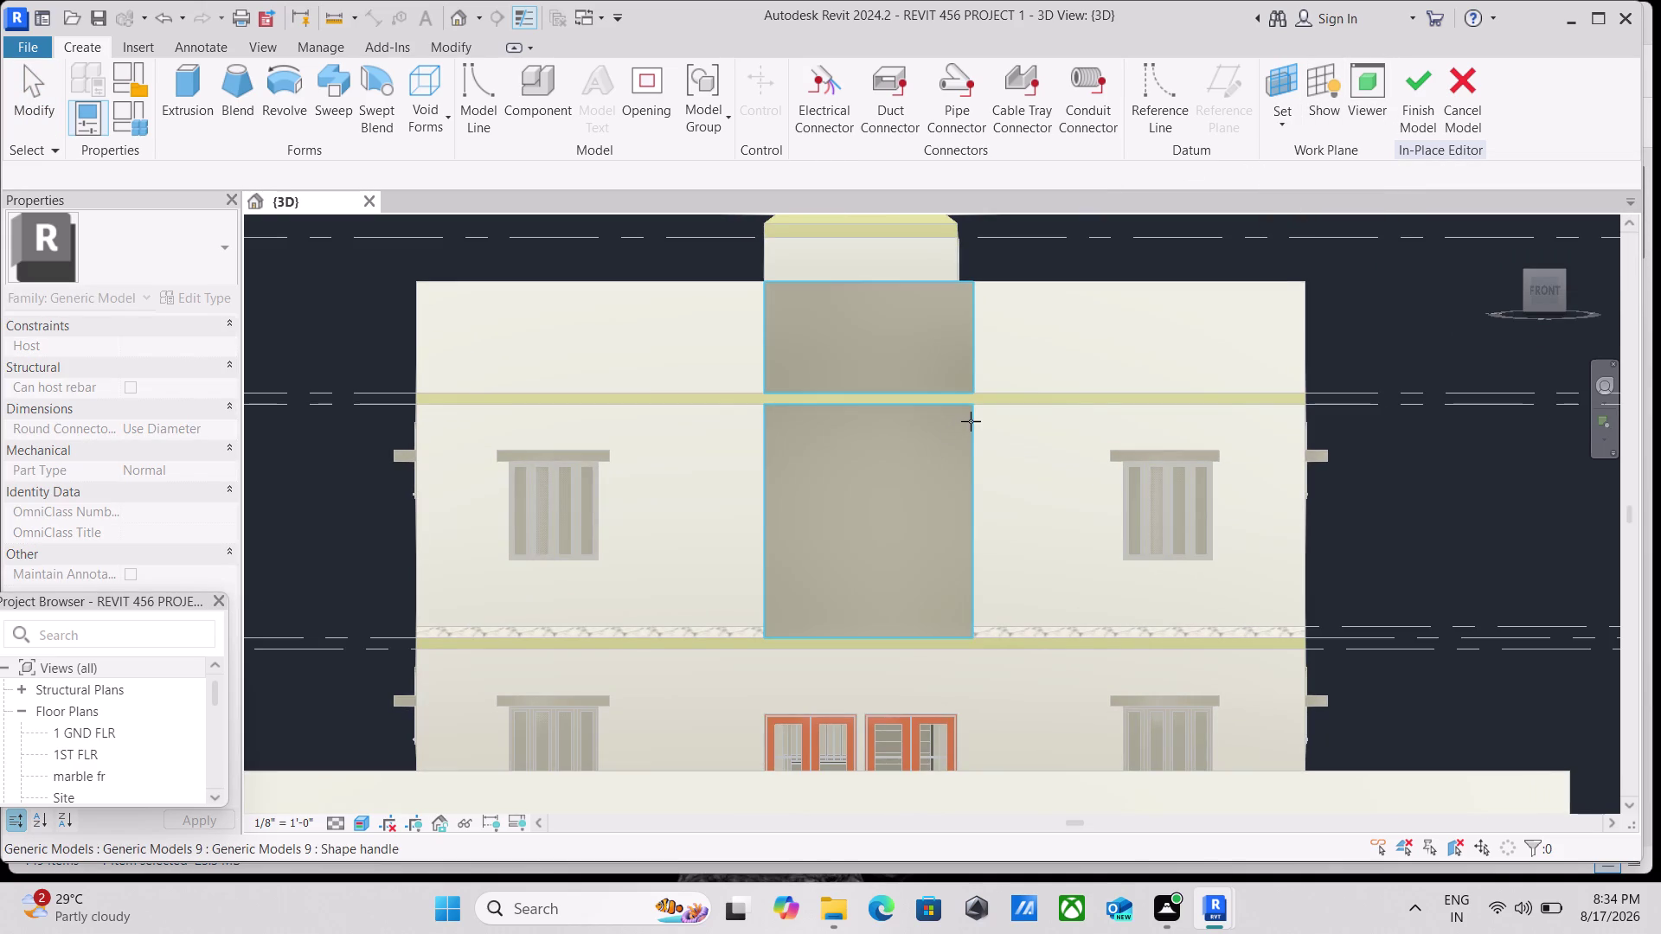
click(972, 422)
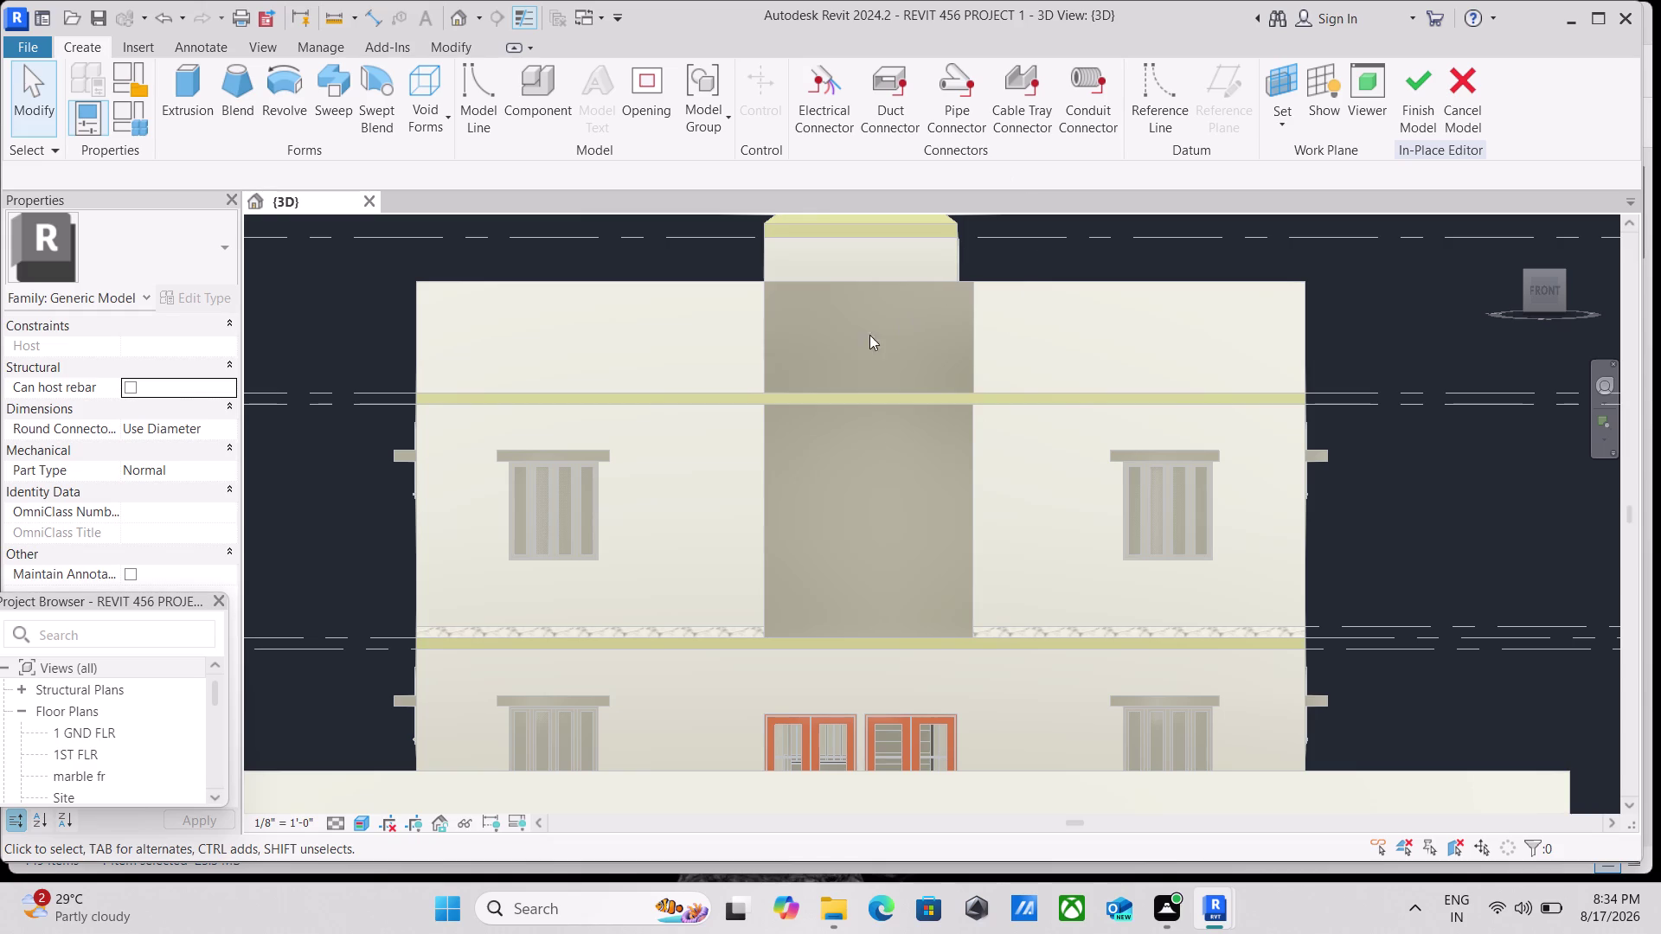
click(189, 126)
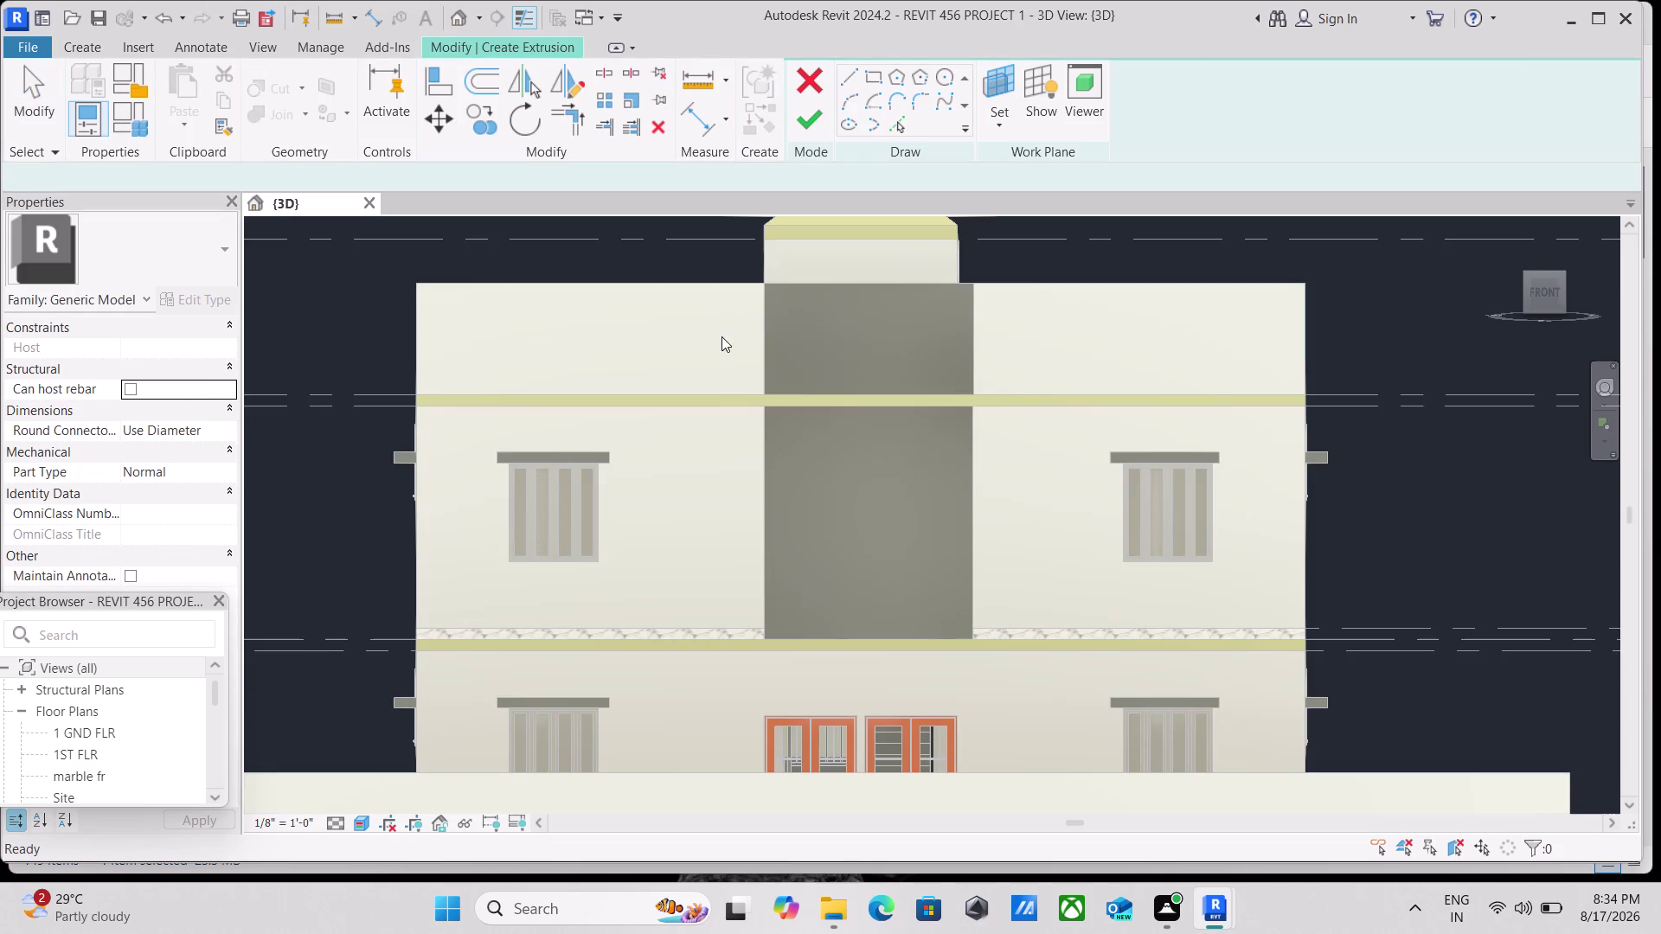
Choose the Rectangle draw tool and select the Offset box on the Options Bar.
scroll(up, 3)
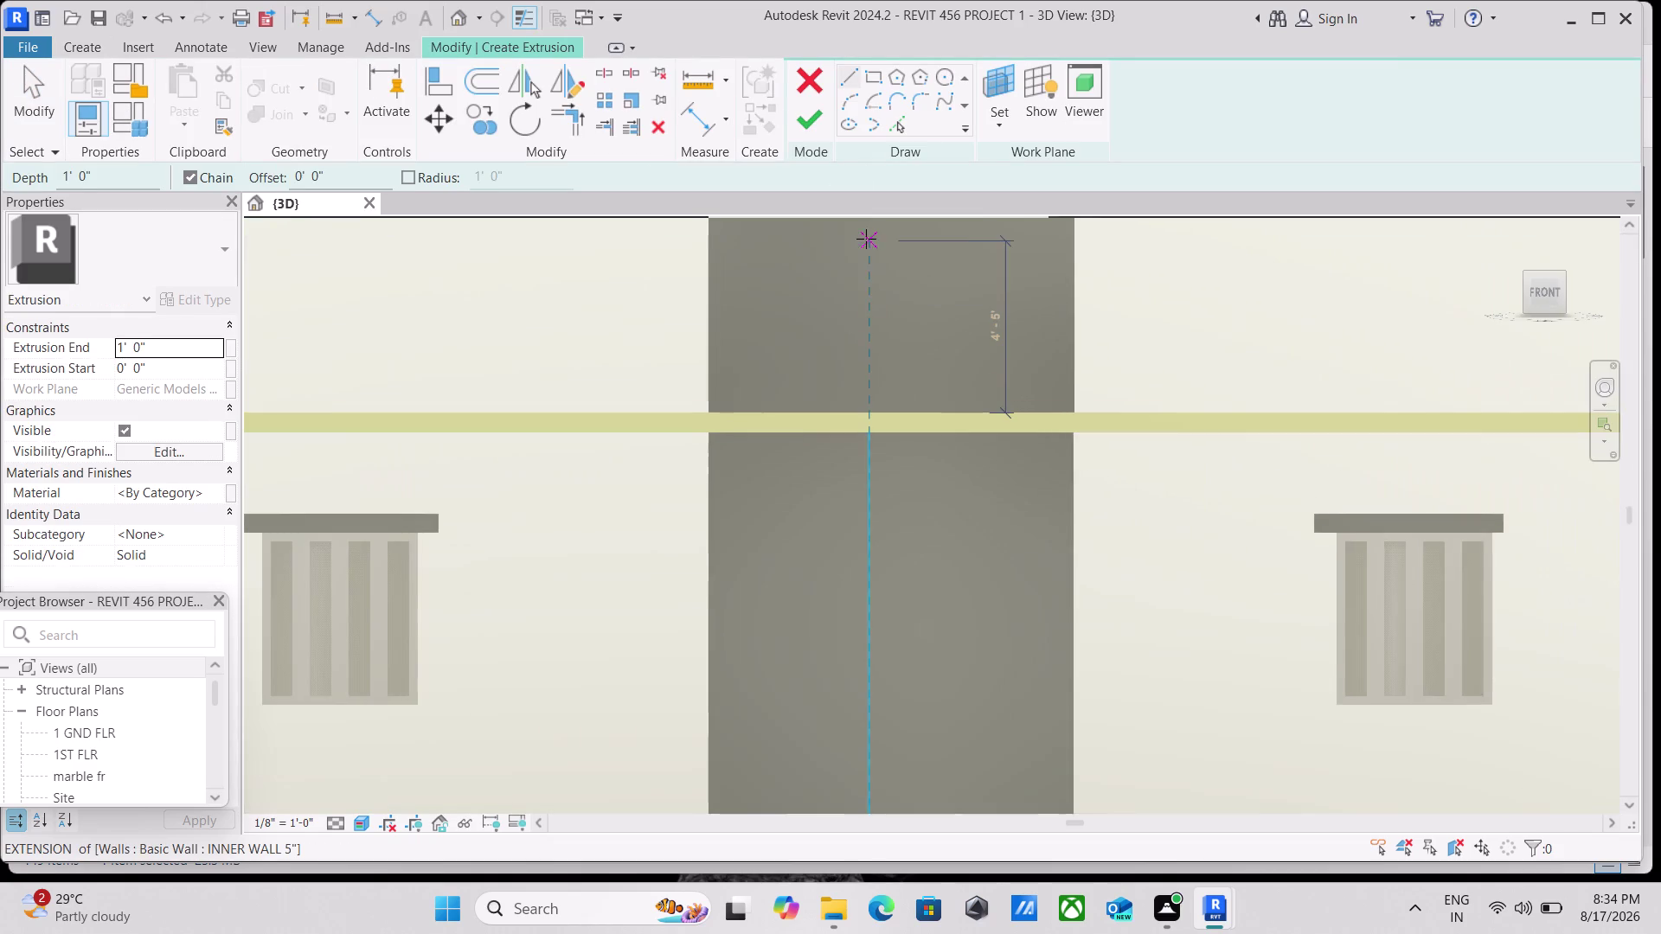
click(867, 73)
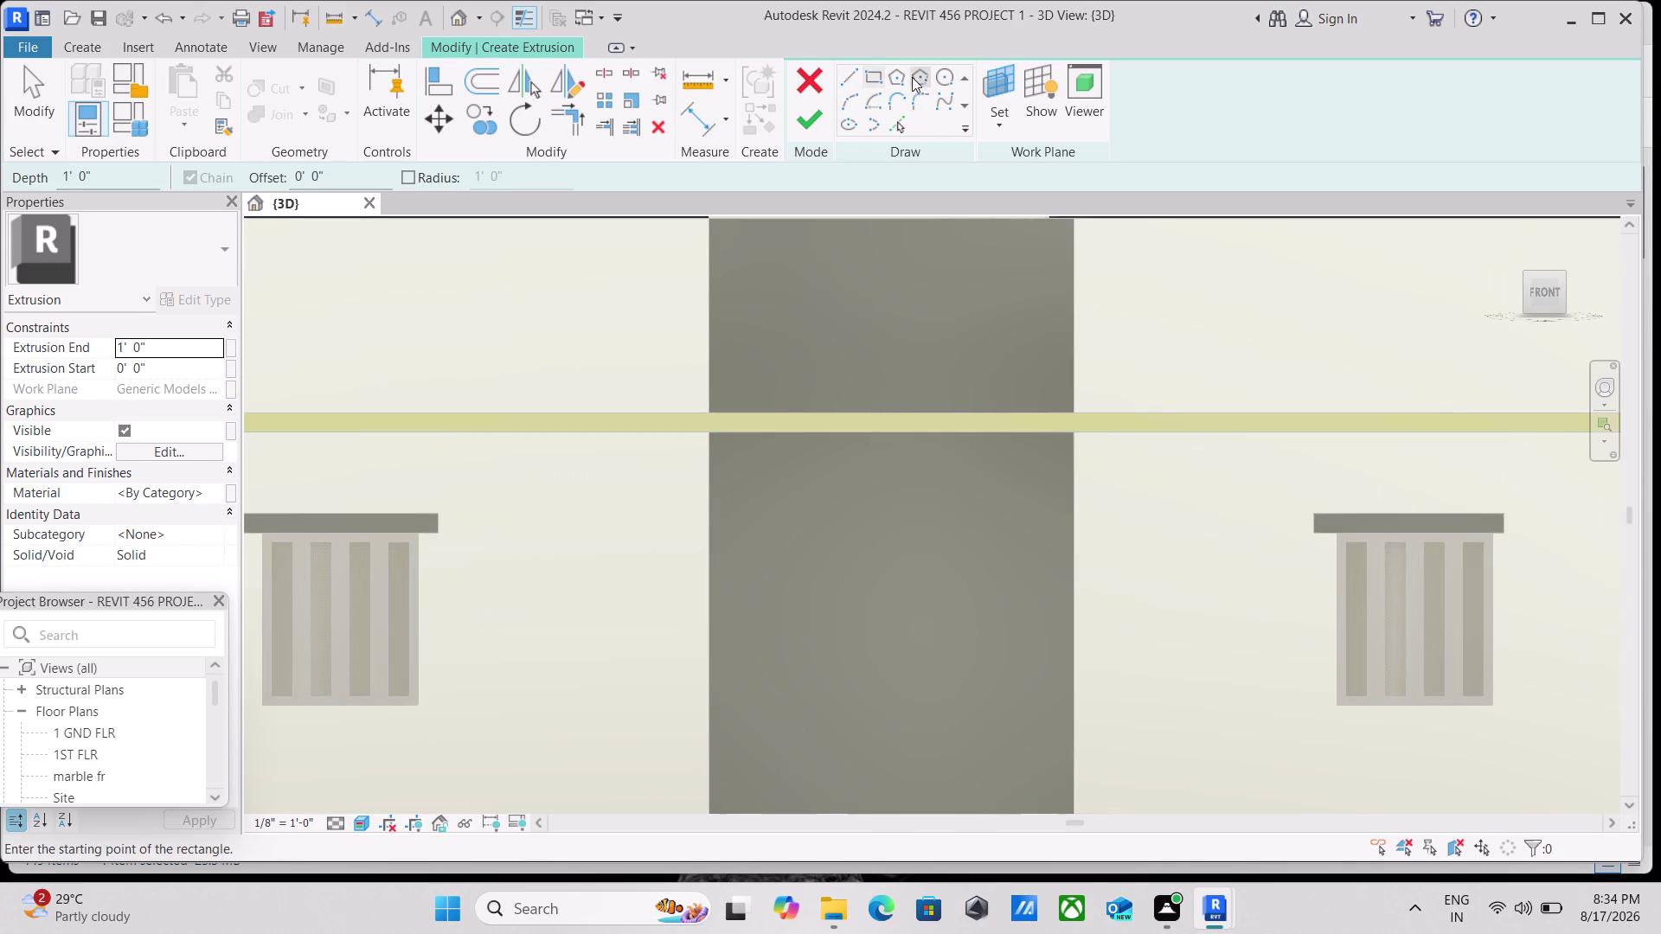
scroll(down, 3)
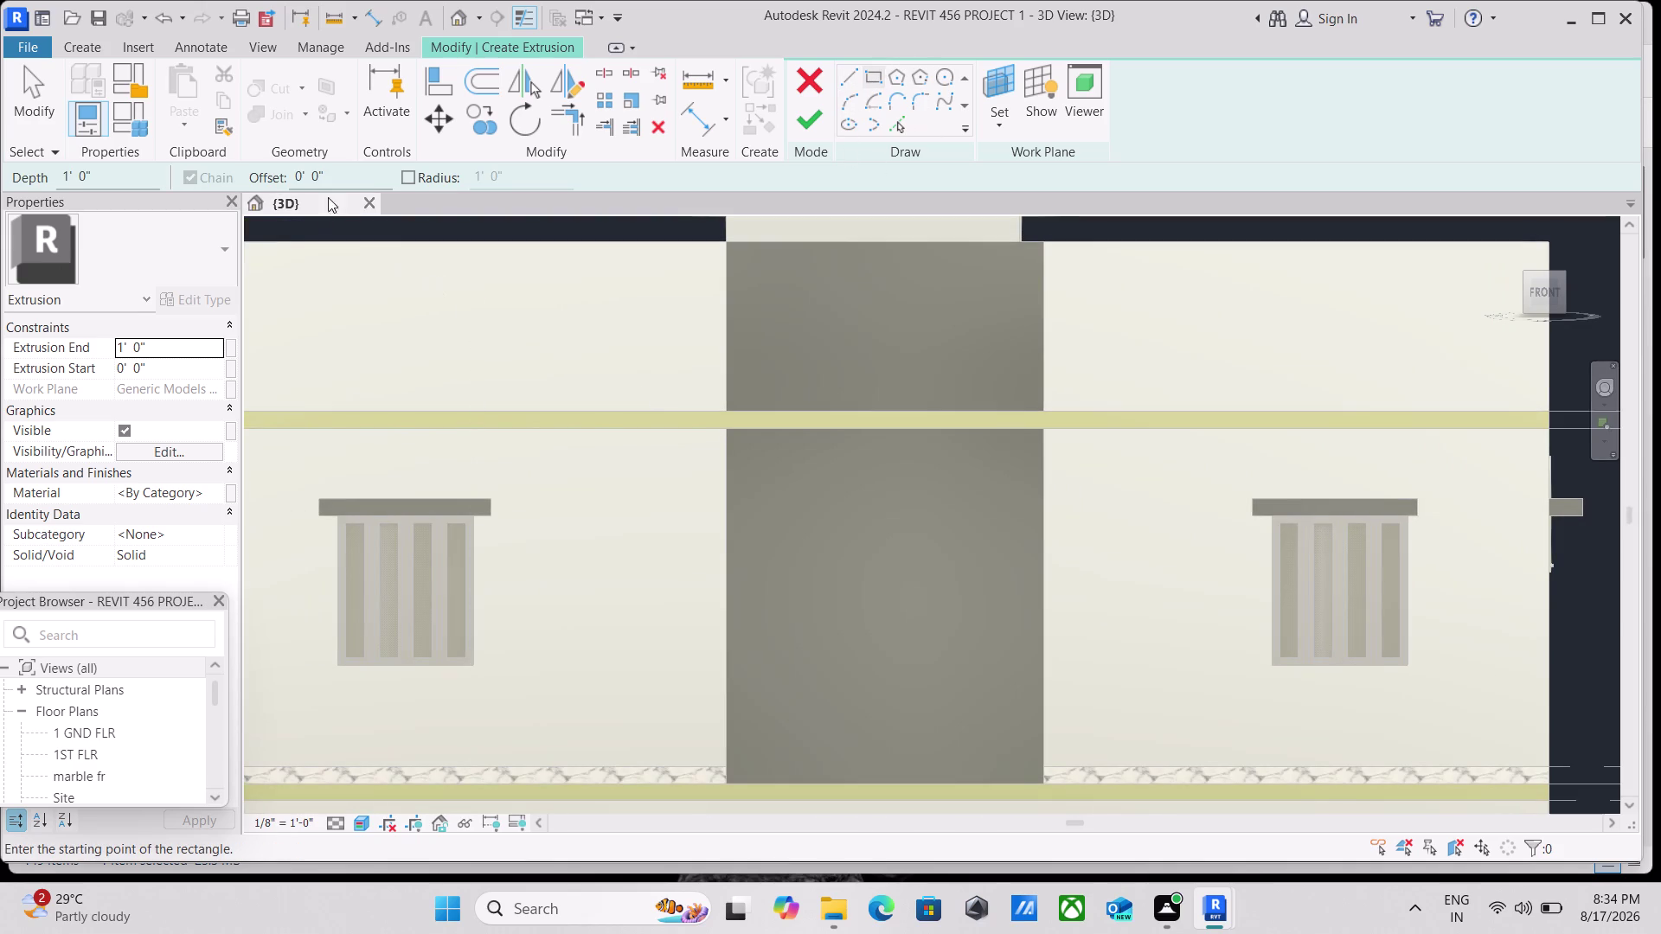
drag(342, 181, 285, 179)
Enter a 0.05" offset and pan down to the floor band below the wall.
text(0)
text(.)
key(BackSpace)
key(BackSpace)
key(0)
text(.0)
key(5)
key(shift+quotedbl)
key(Return)
middle_drag(769, 657, 721, 450)
scroll(up, 3)
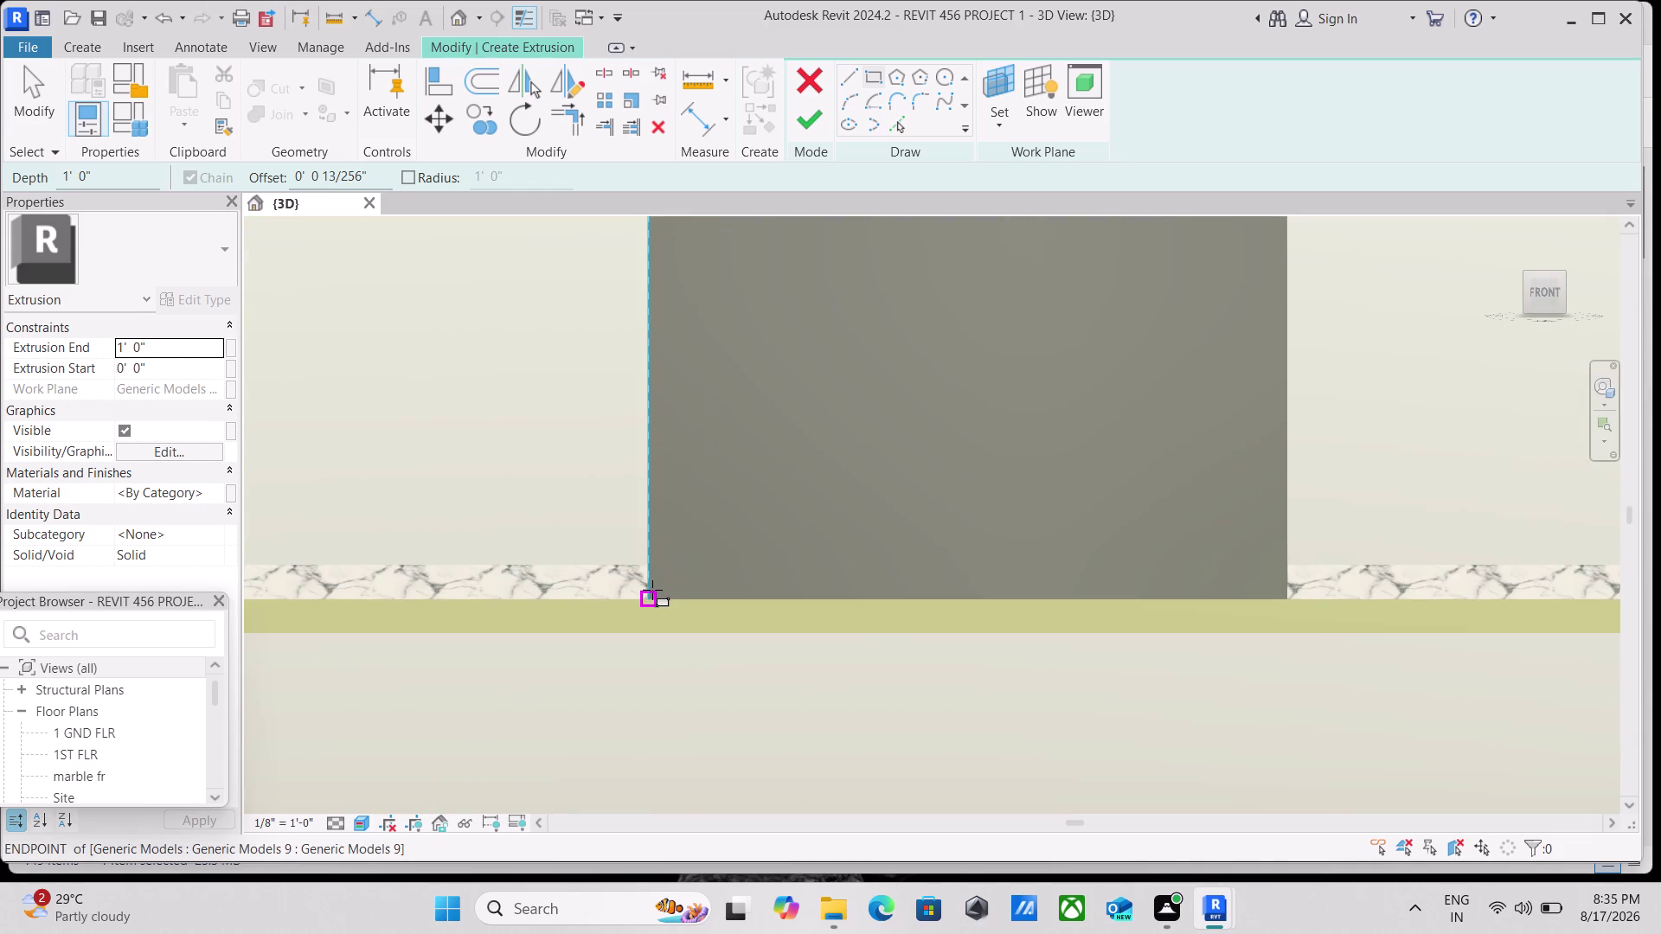
Draw a thin rectangle from the grey wall's lower-left corner to its right edge, then exit drawing.
click(652, 589)
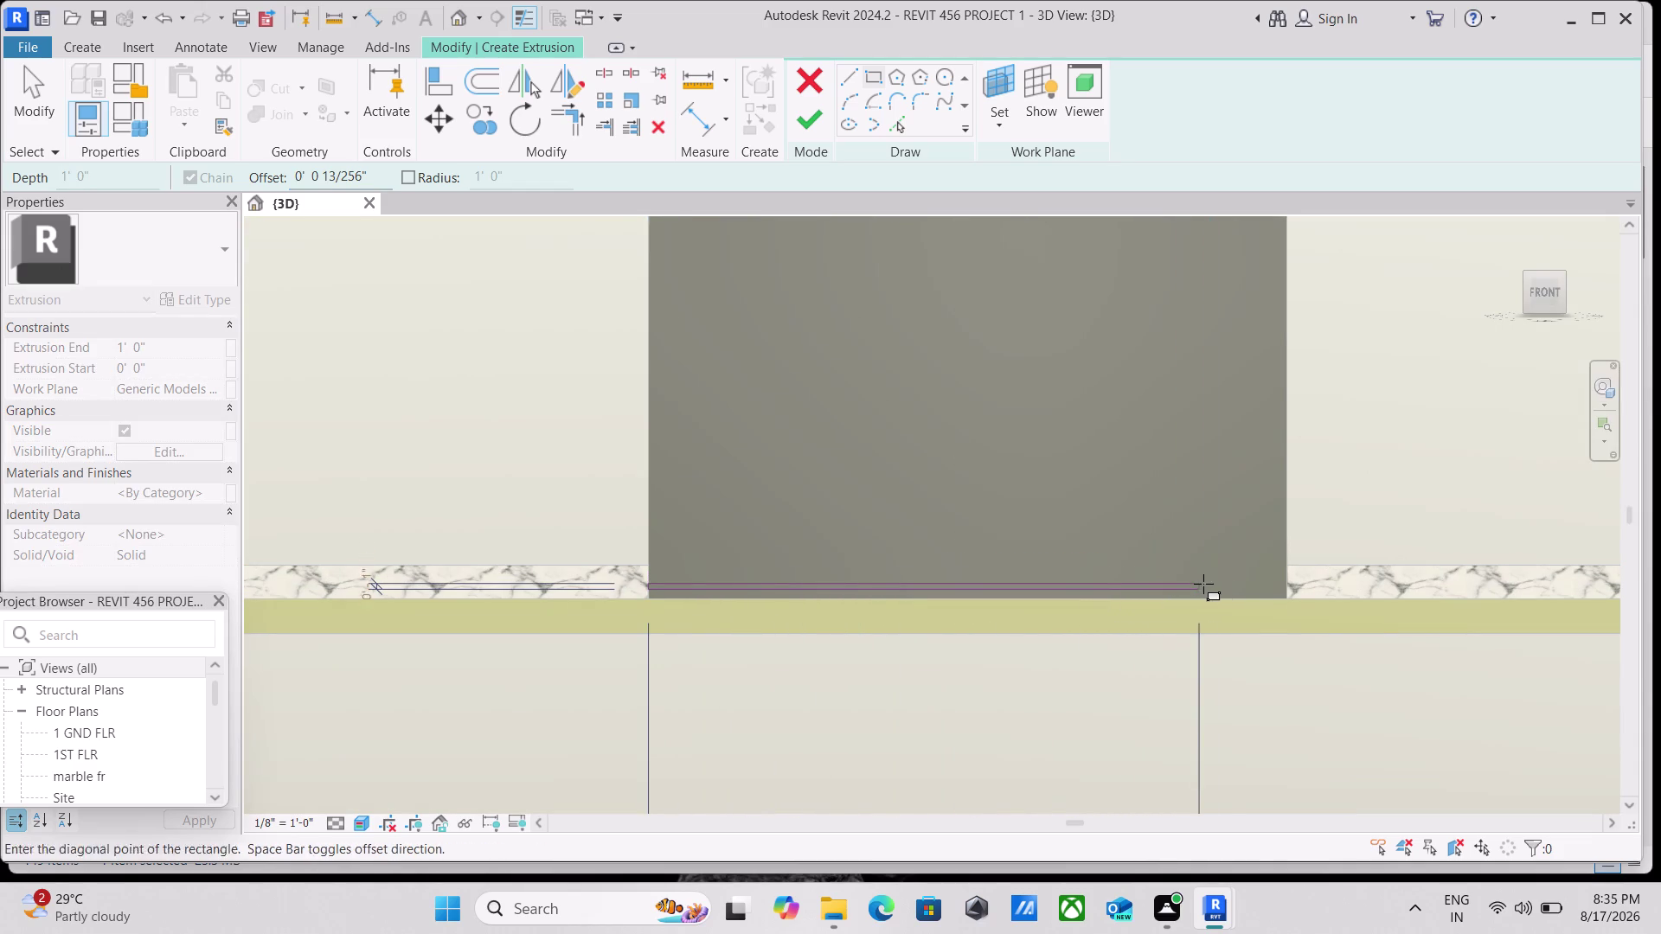
scroll(up, 3)
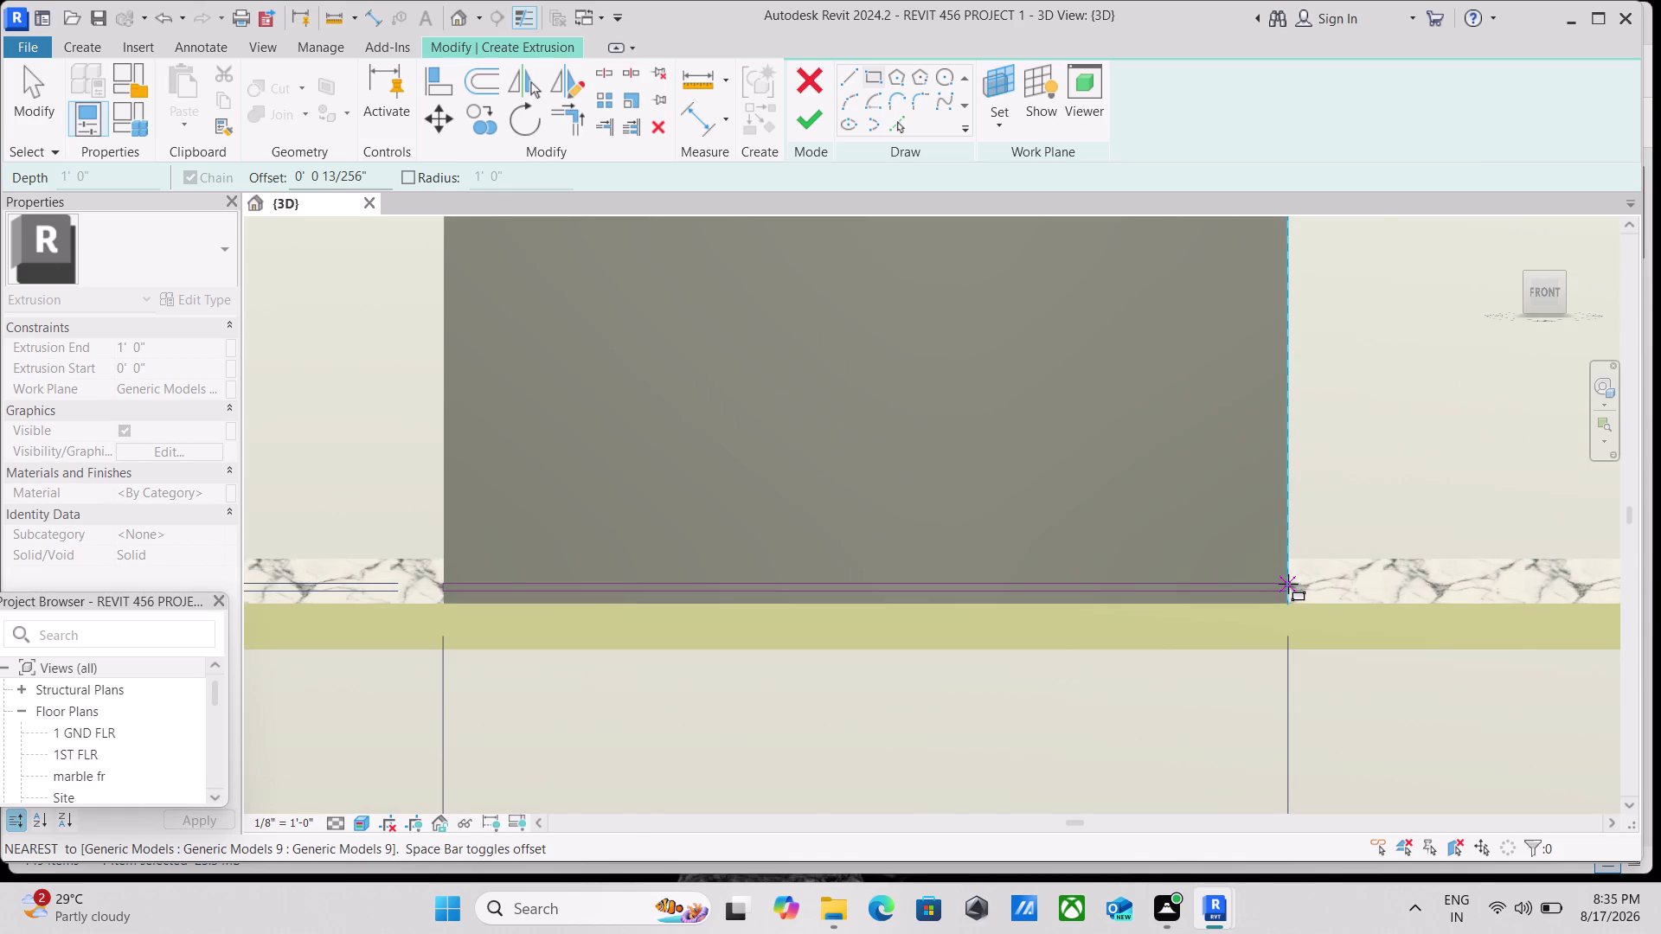
scroll(up, 3)
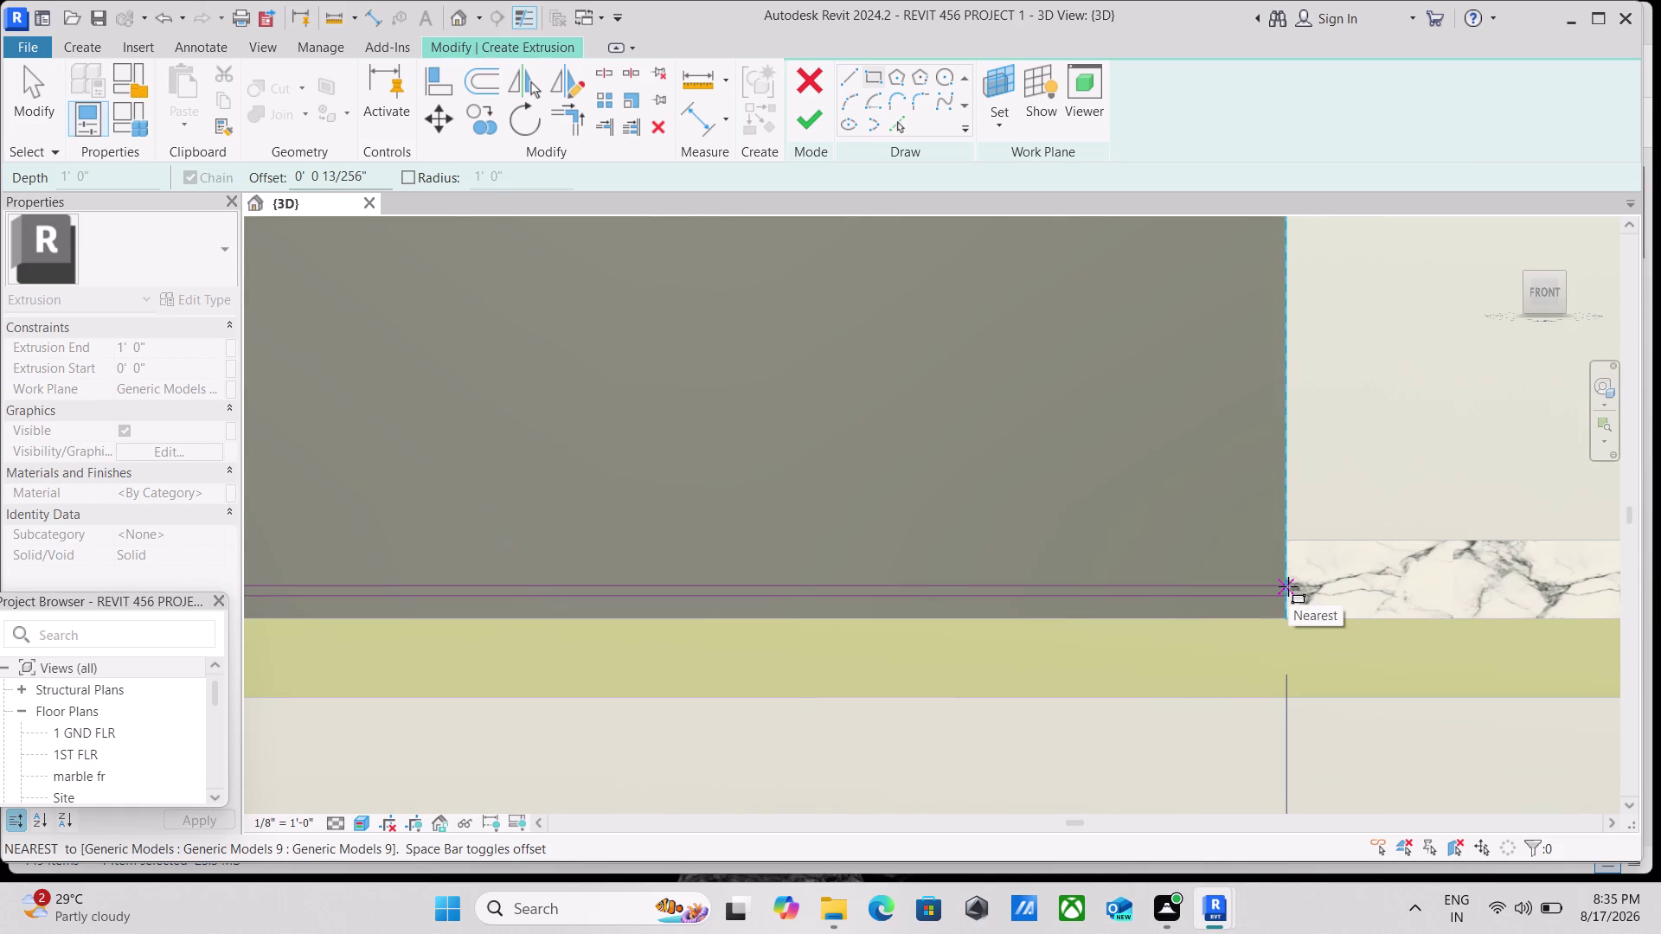
scroll(down, 3)
scroll(down, 3)
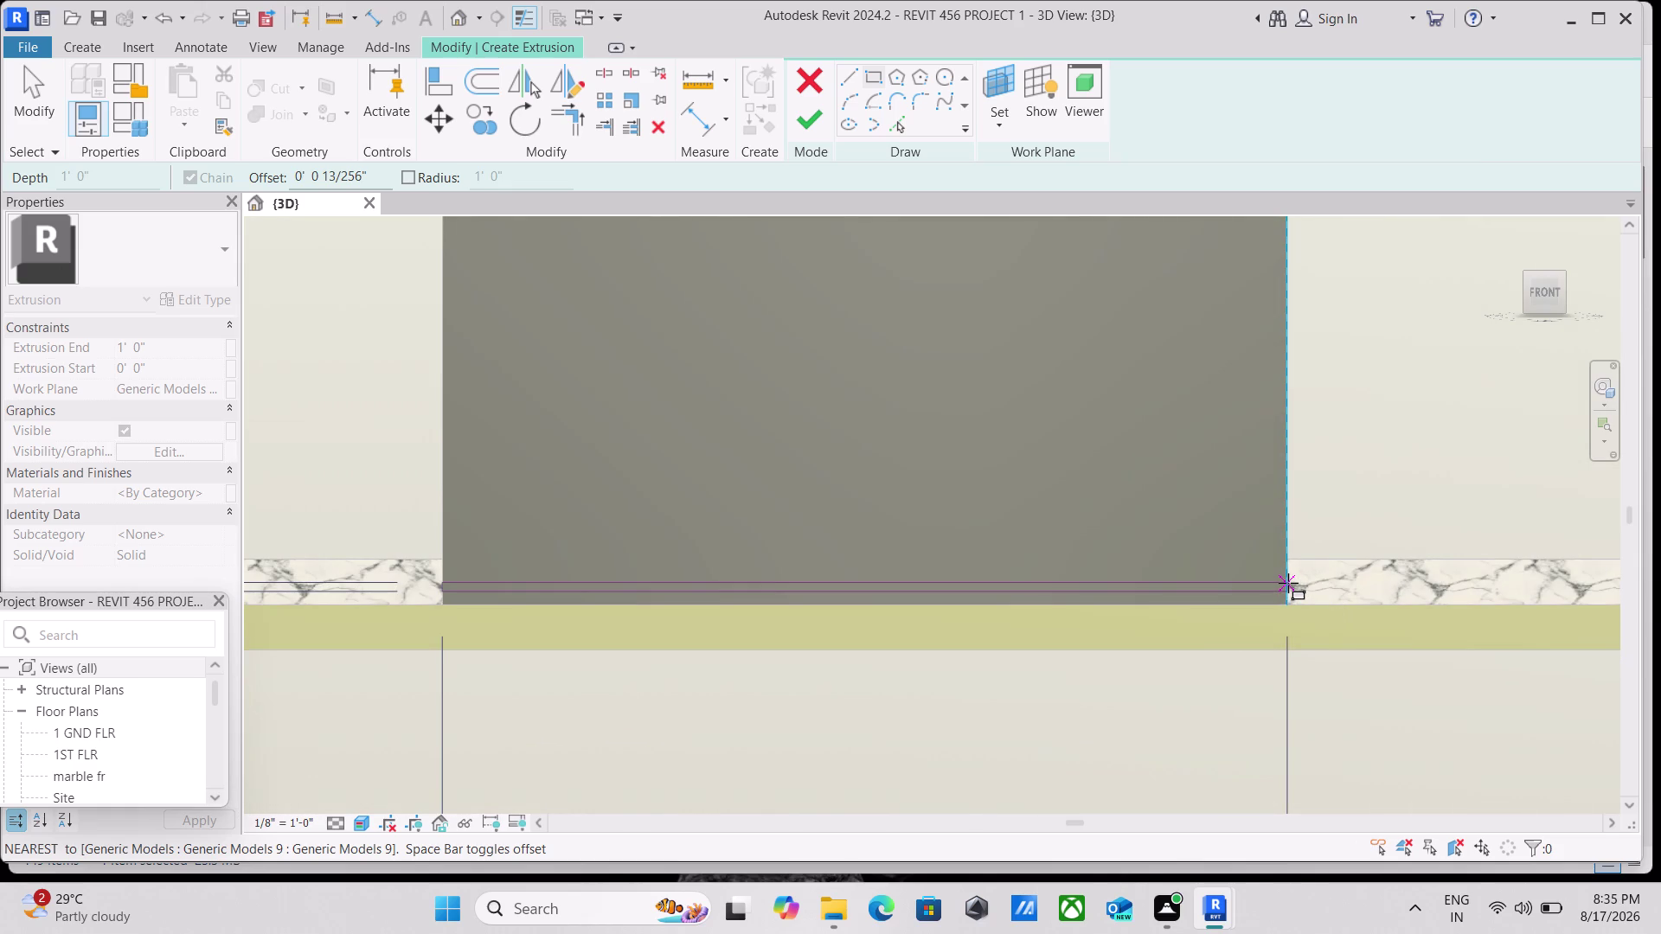
click(1288, 582)
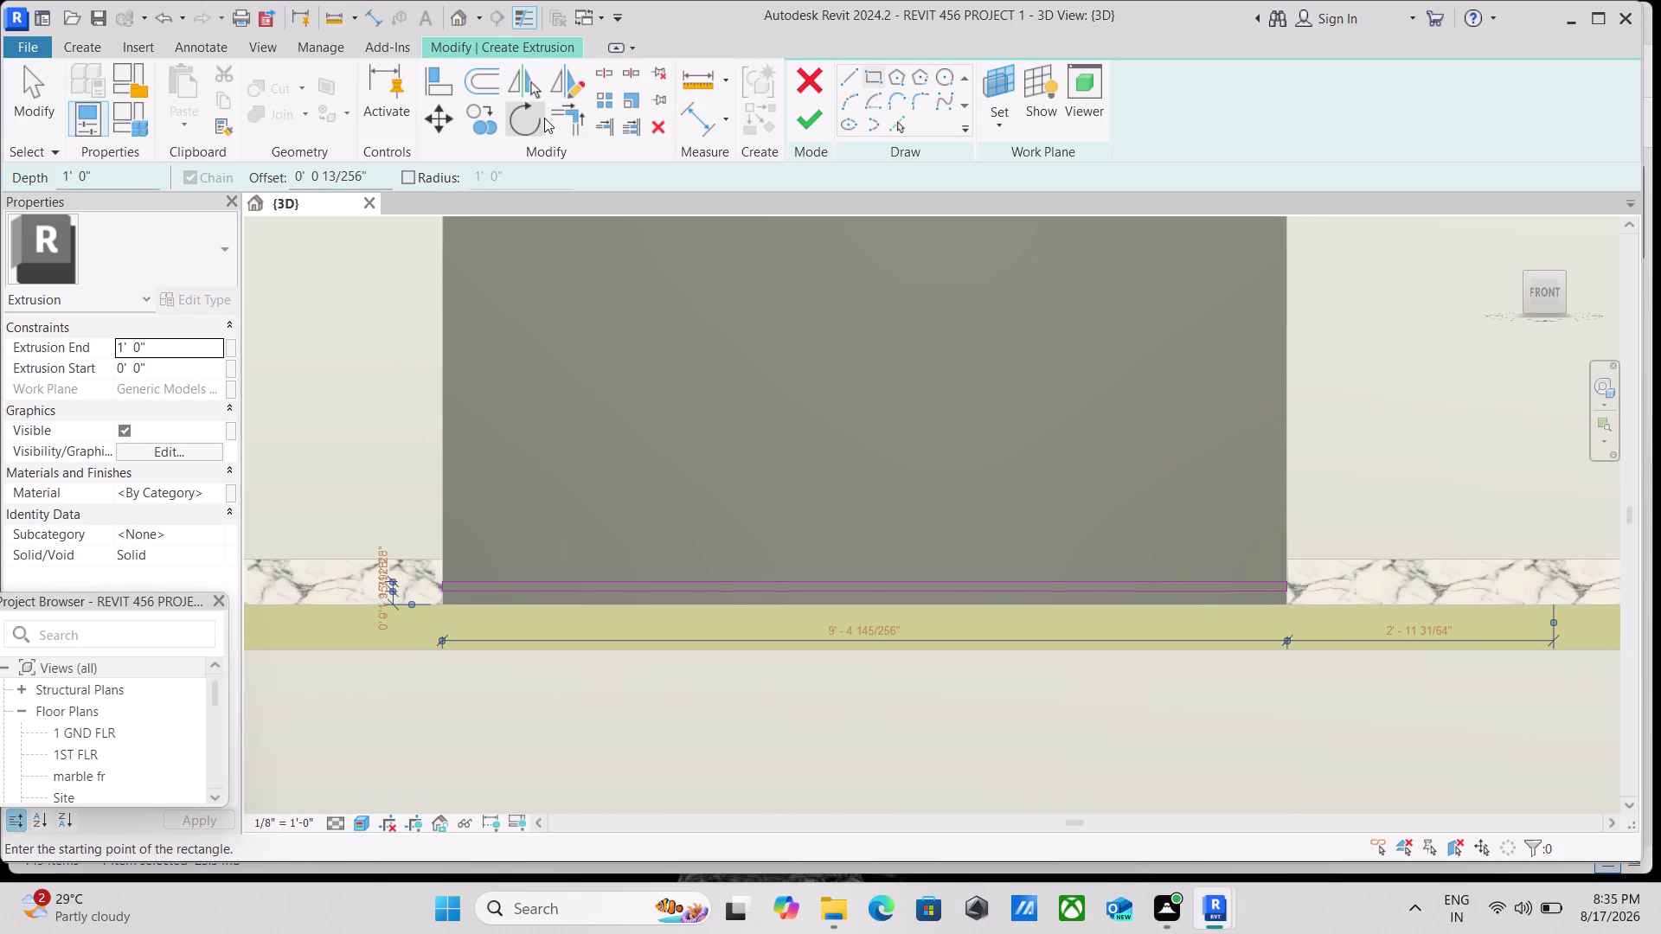
click(608, 94)
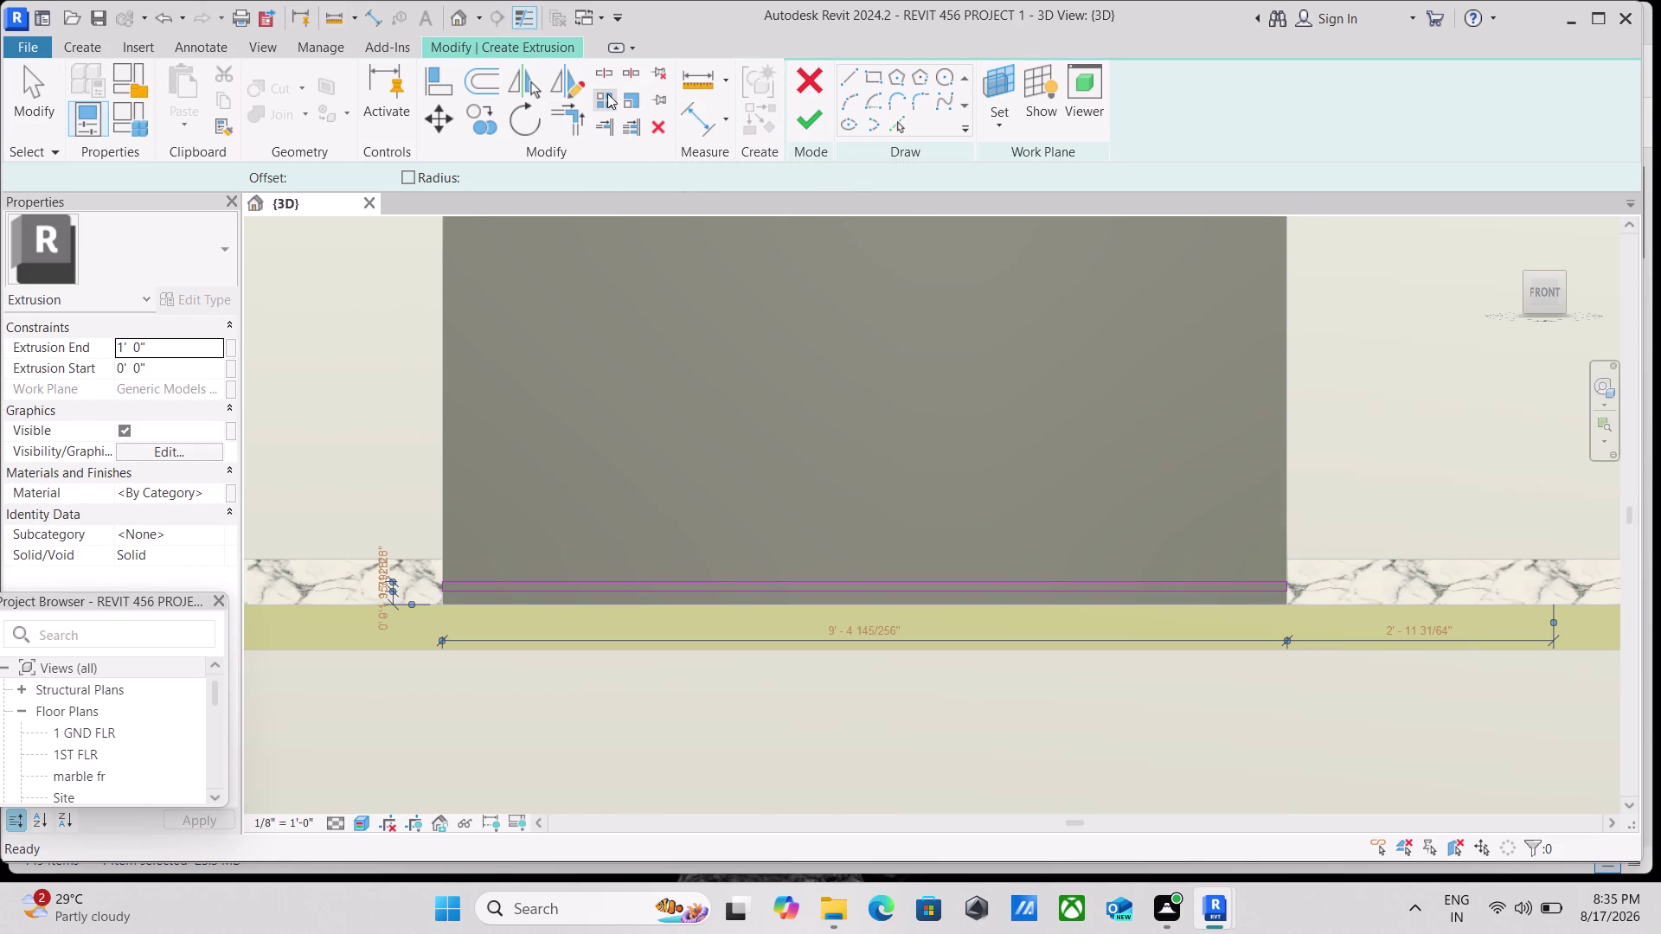
click(455, 588)
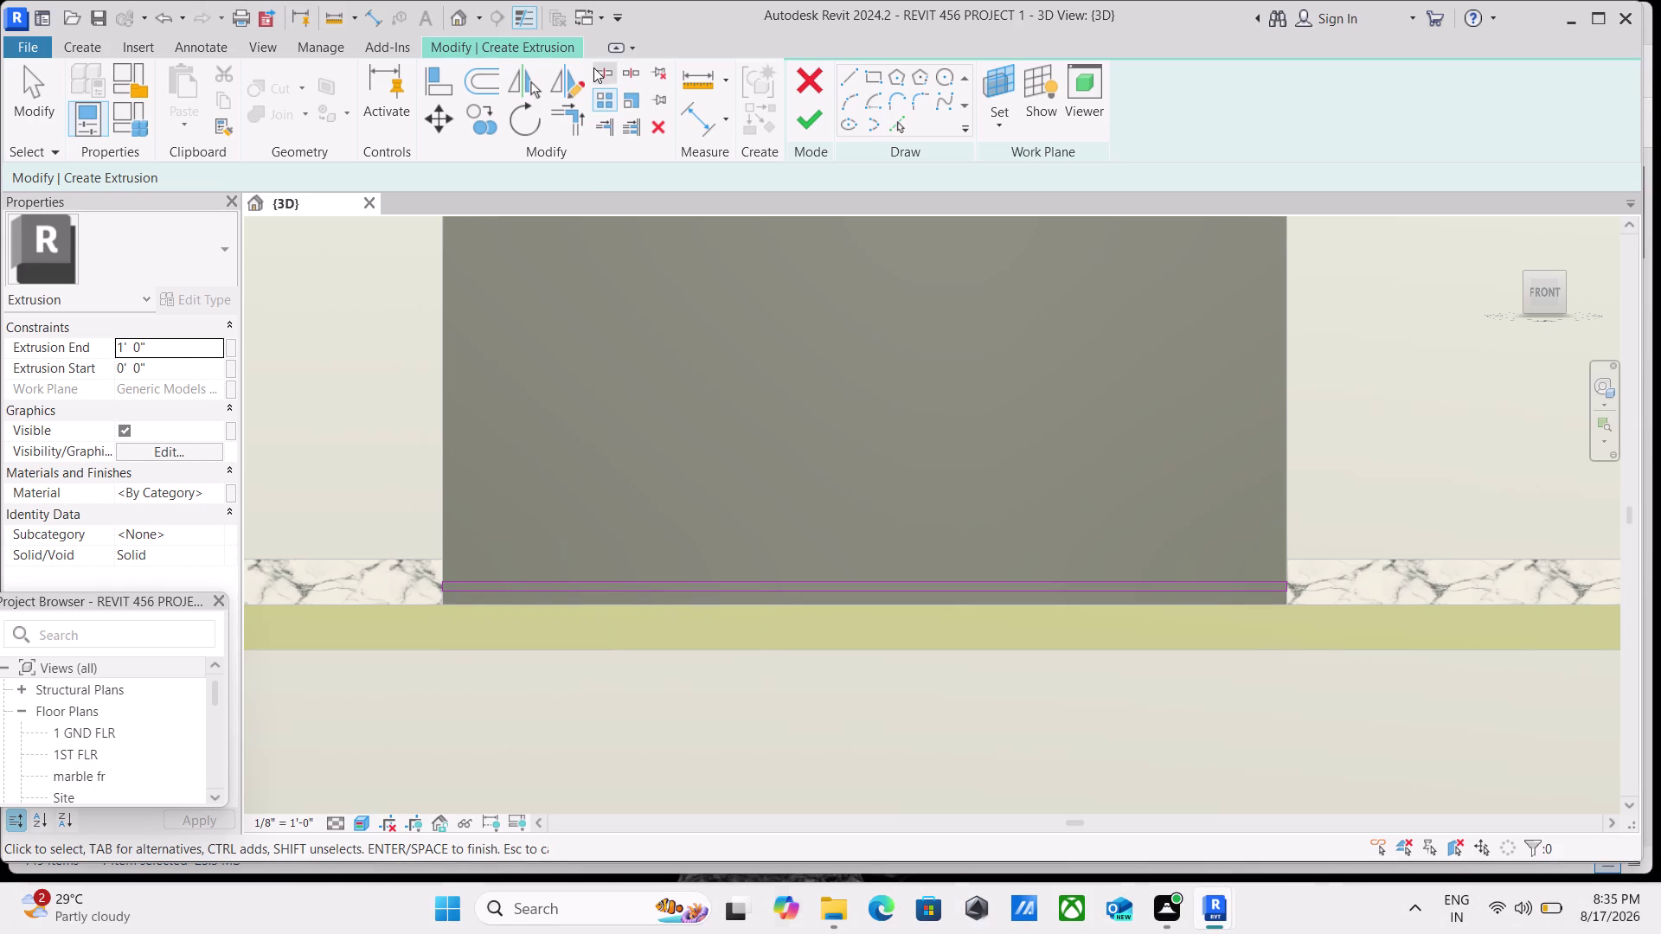
scroll(down, 3)
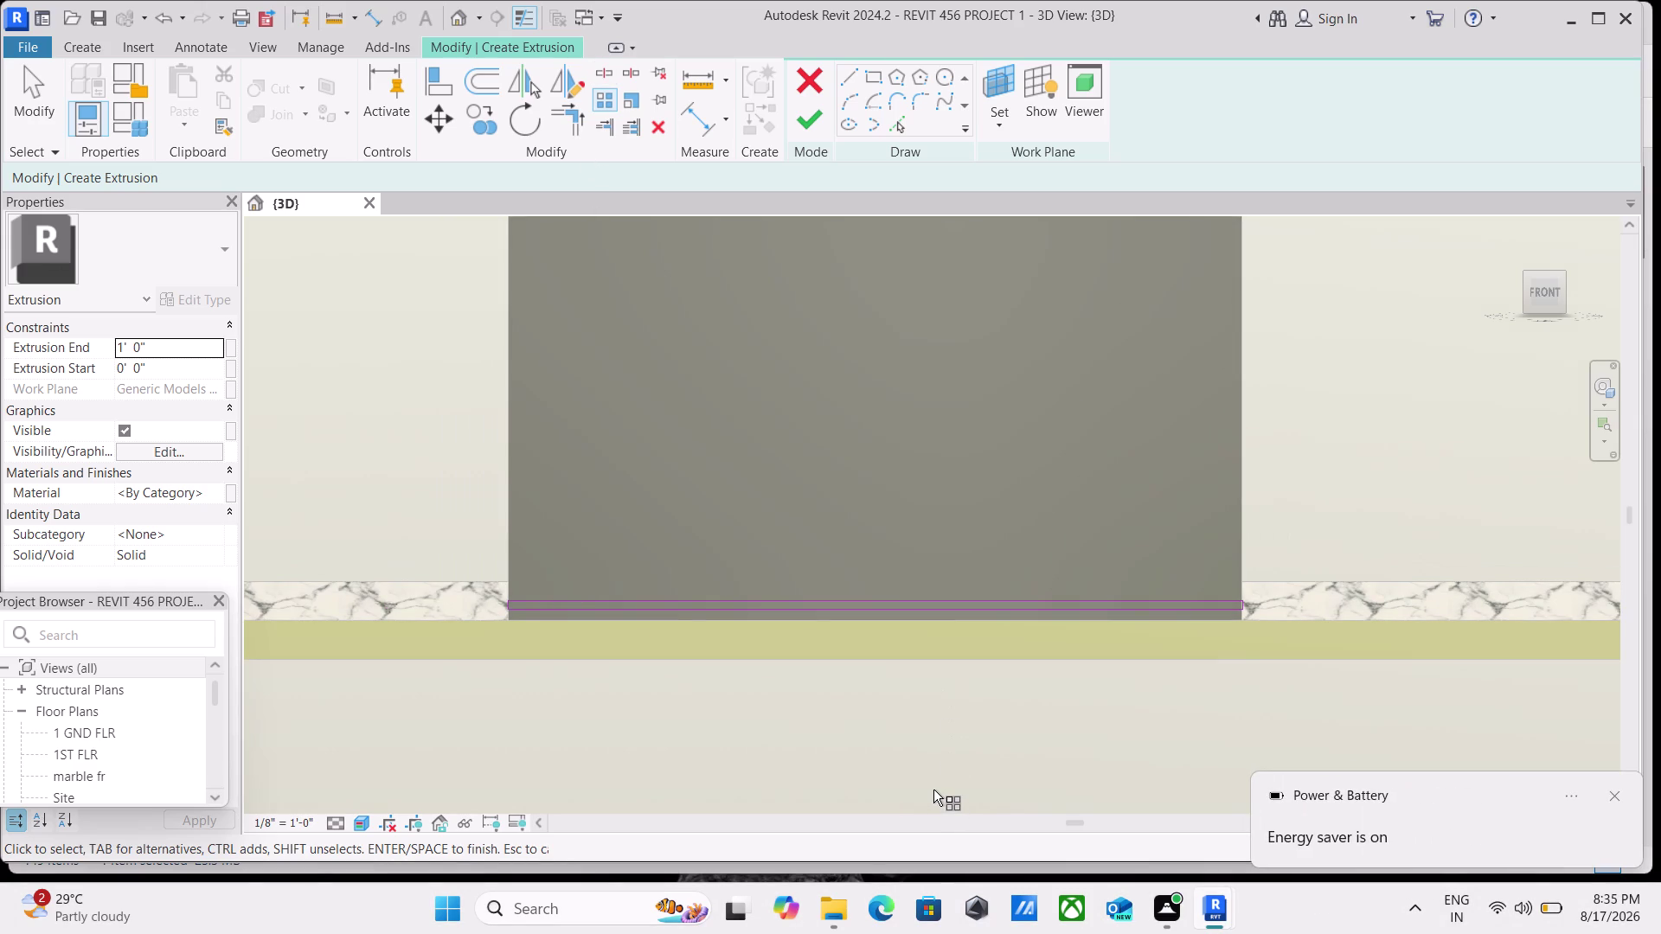
scroll(up, 3)
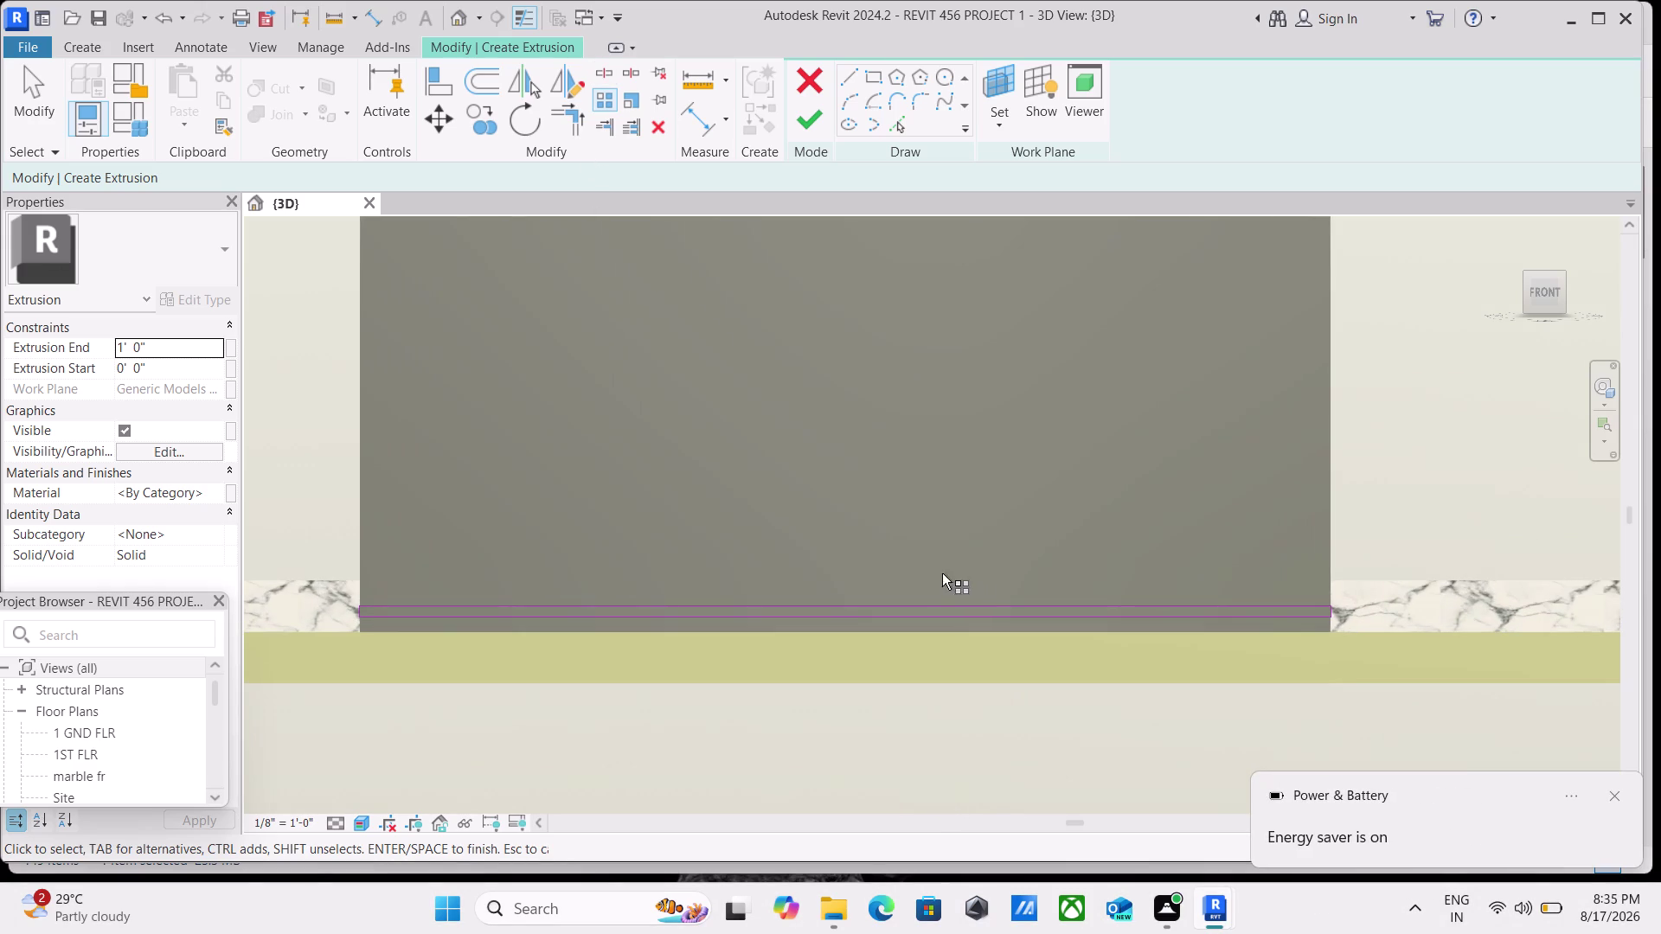
scroll(down, 3)
key(Escape)
scroll(down, 3)
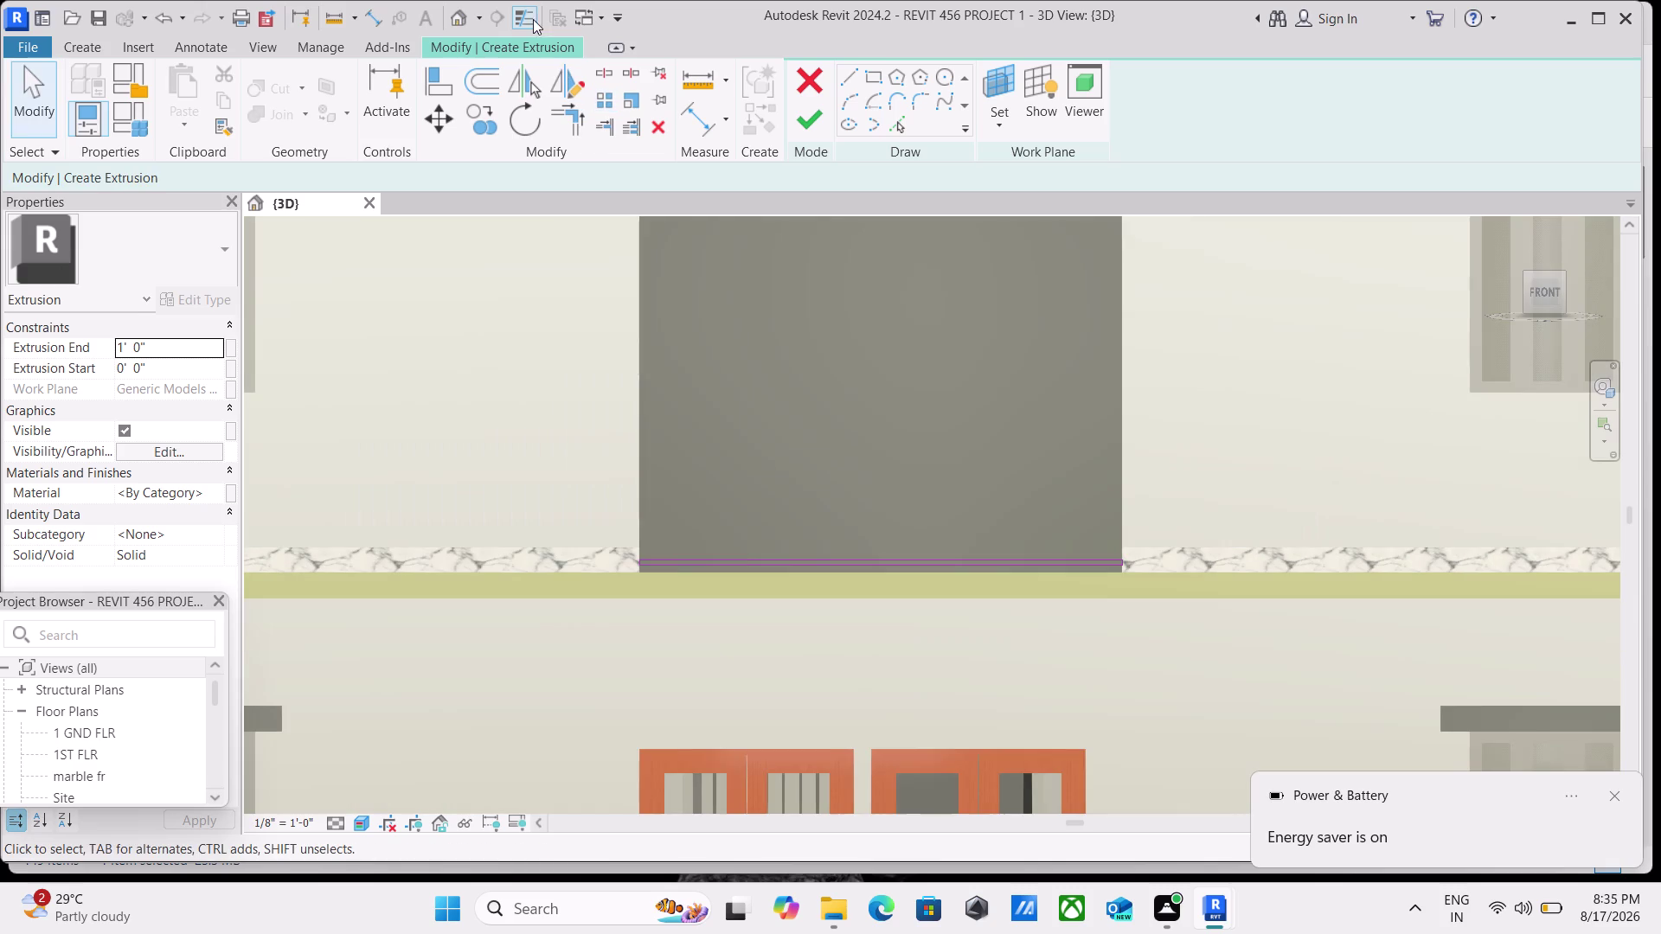
scroll(up, 3)
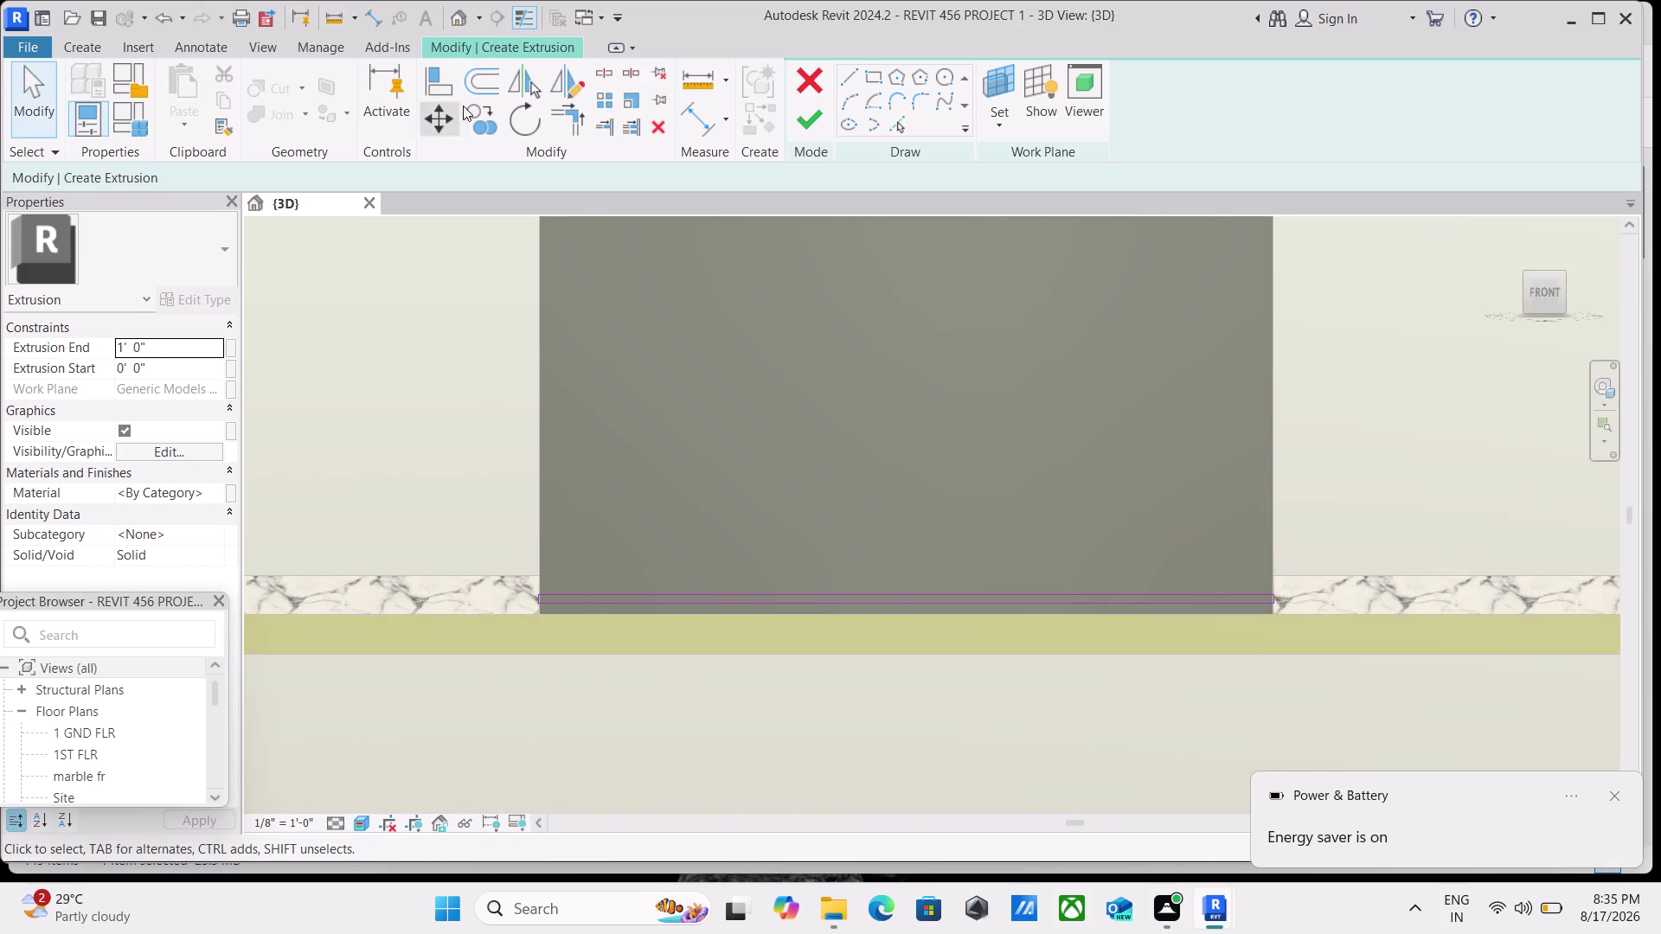
click(468, 108)
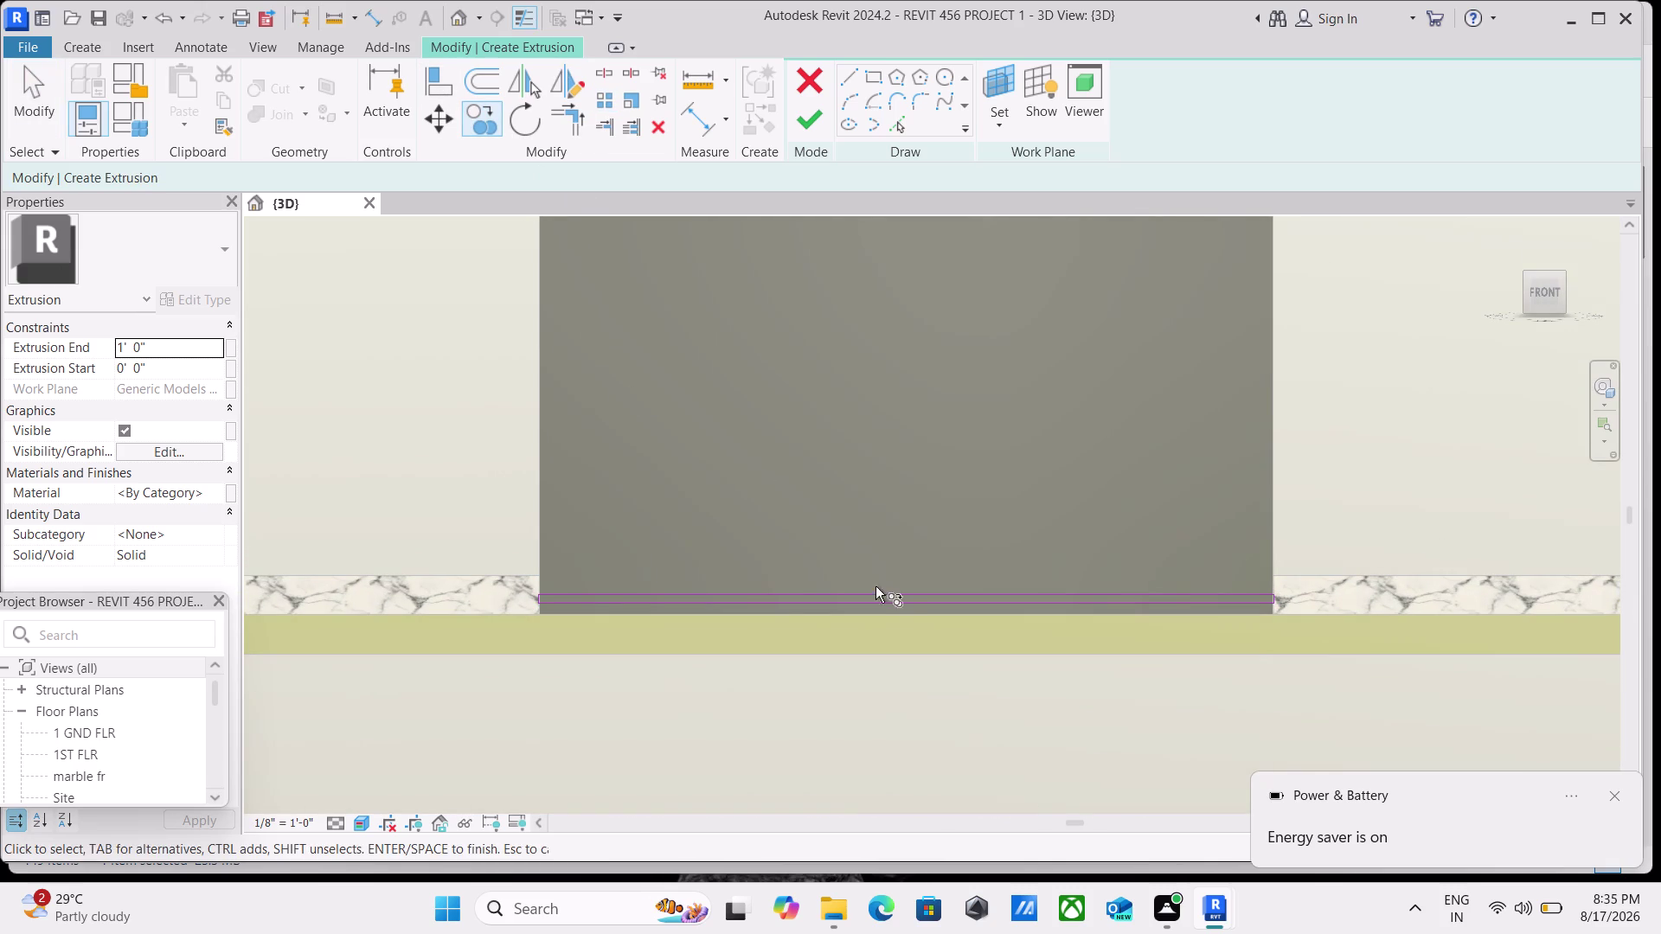